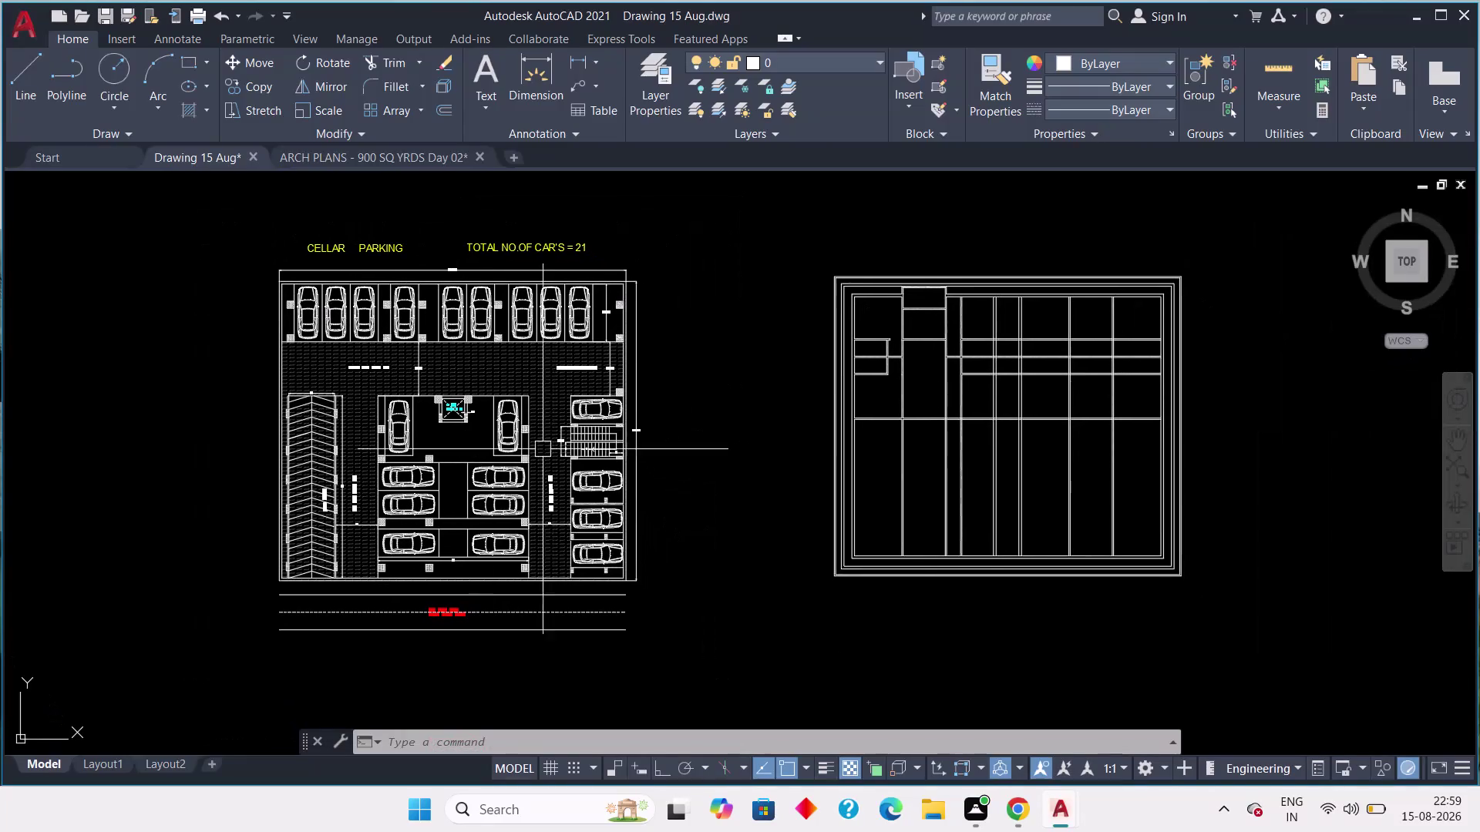
Erase the framed line grid drawing to the right of the cellar parking plan.
middle_drag(923, 452, 779, 464)
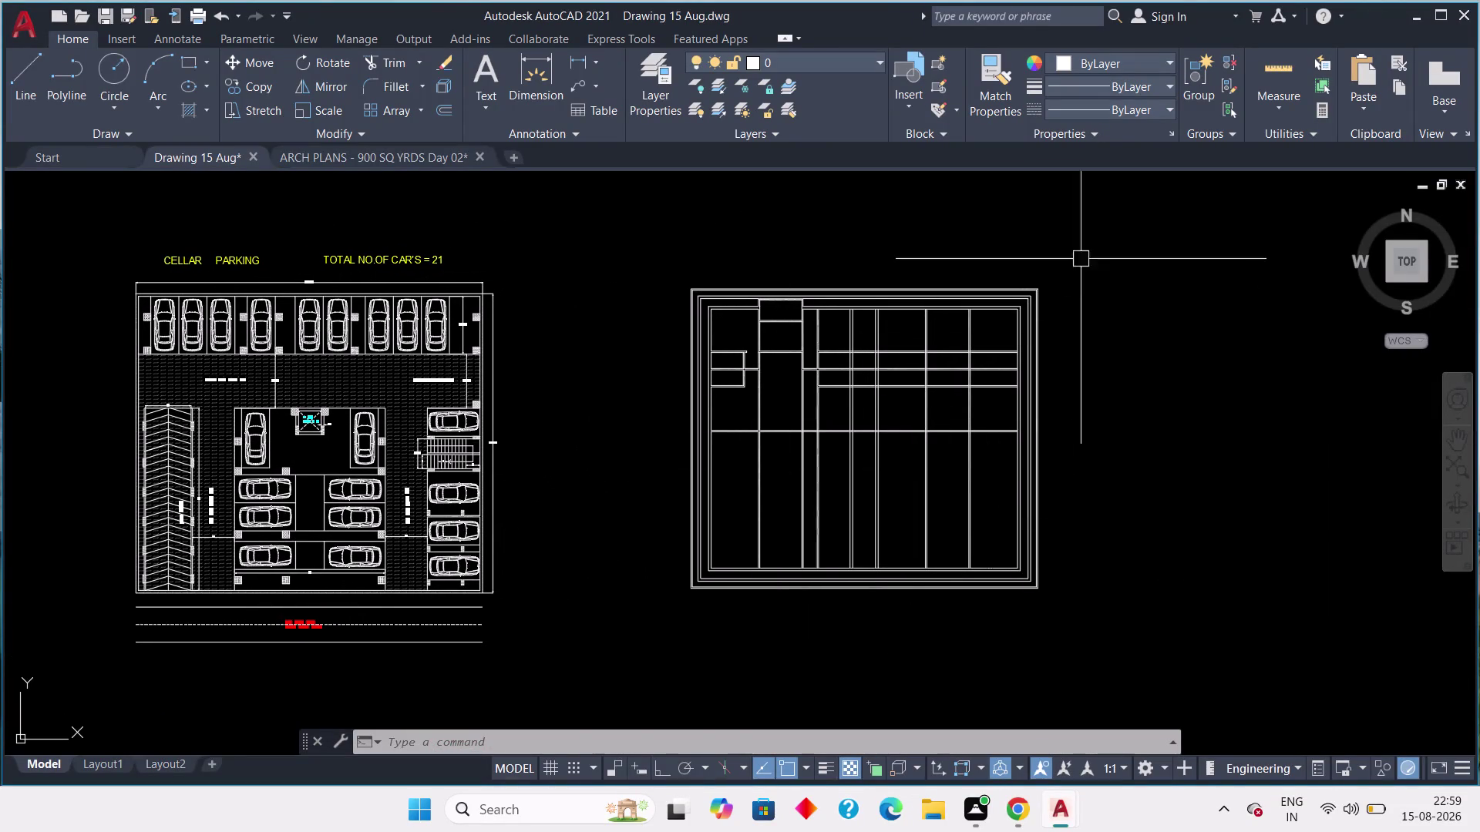
drag(1093, 226, 1087, 238)
click(665, 627)
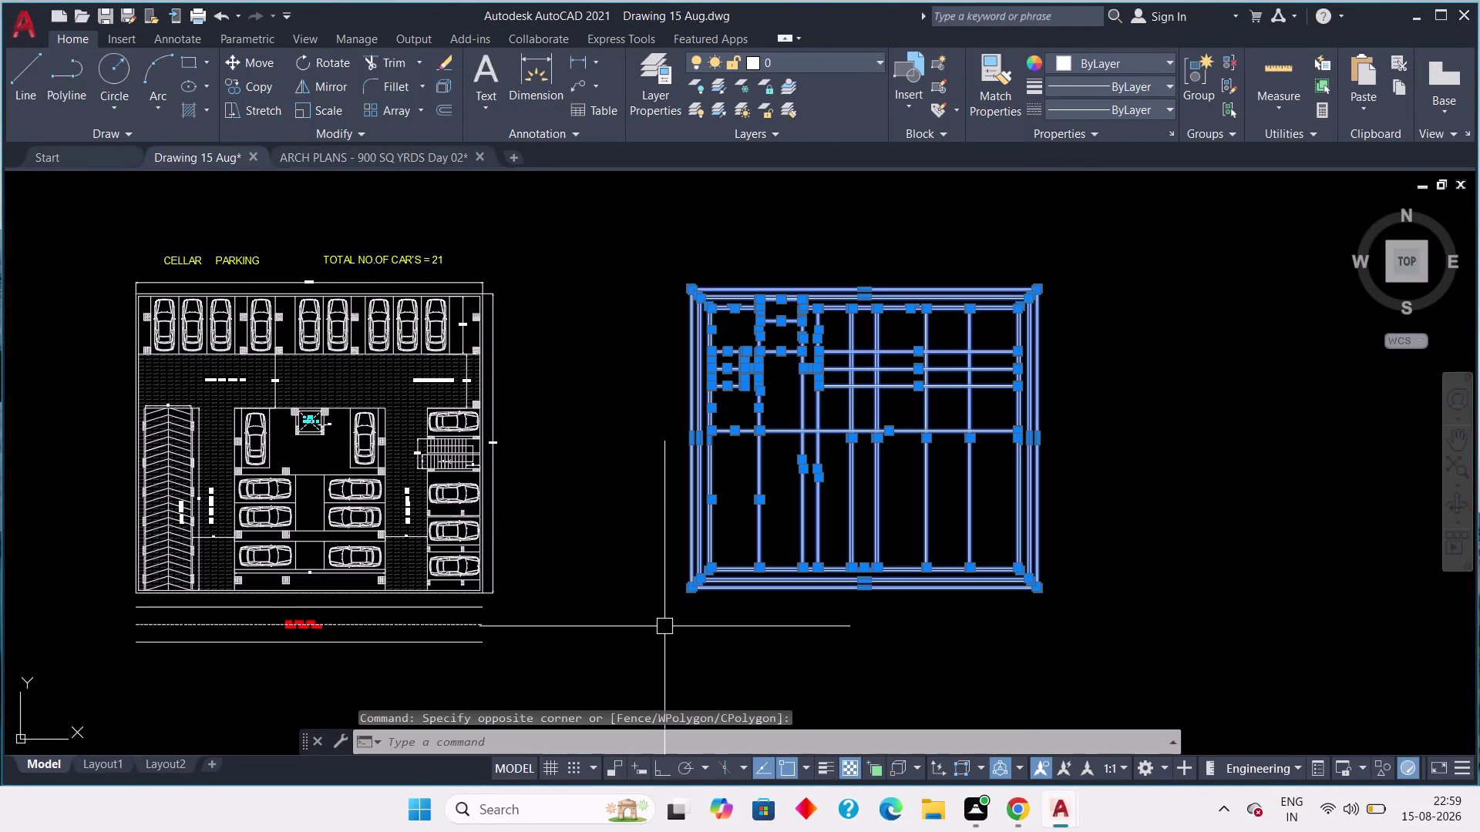
key(Delete)
Recenter the parking plan in view and switch to the Layout2 sheet.
scroll(down, 3)
middle_drag(665, 627, 745, 544)
scroll(up, 3)
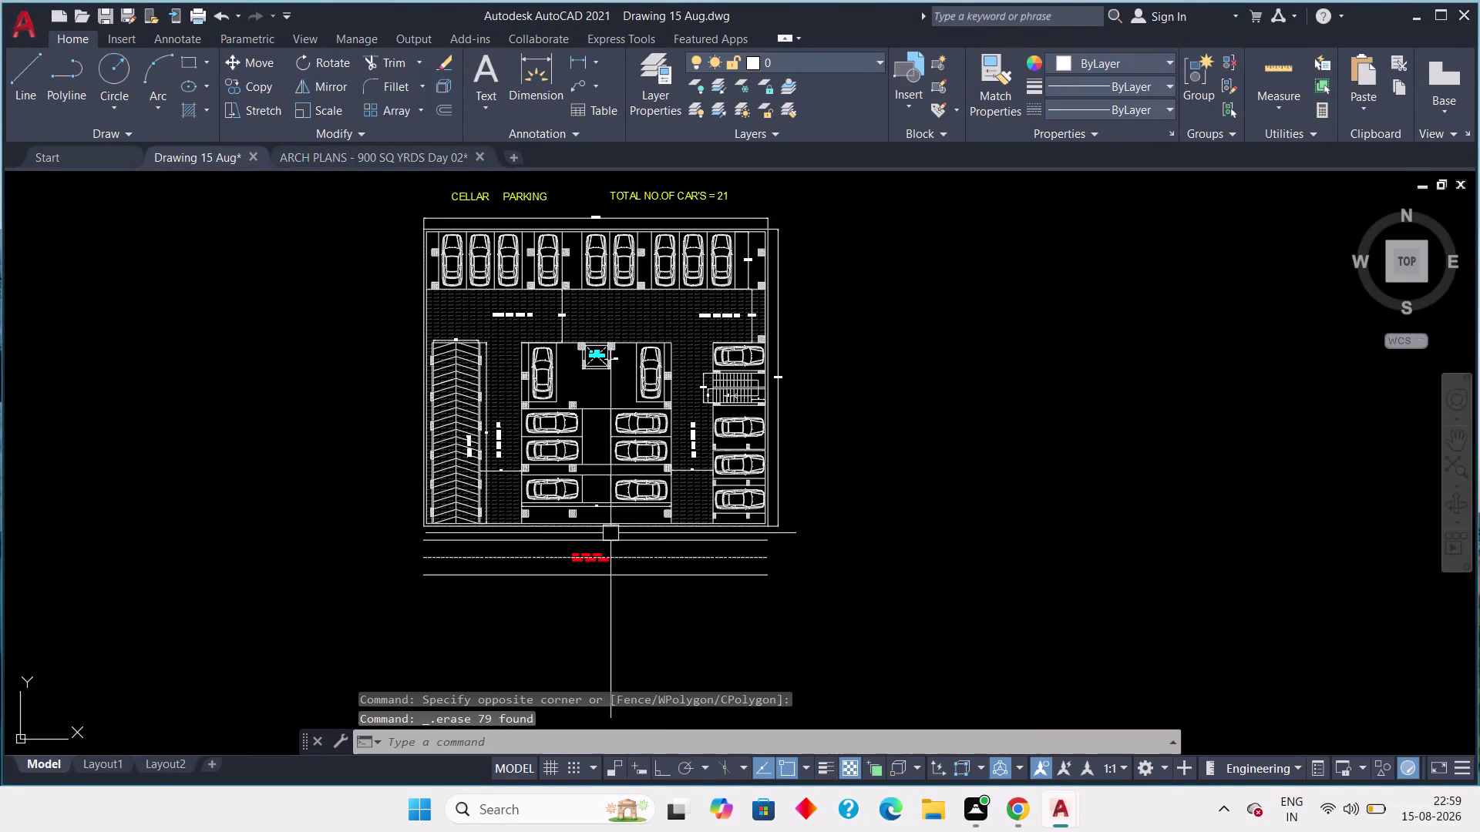
middle_drag(838, 532, 774, 599)
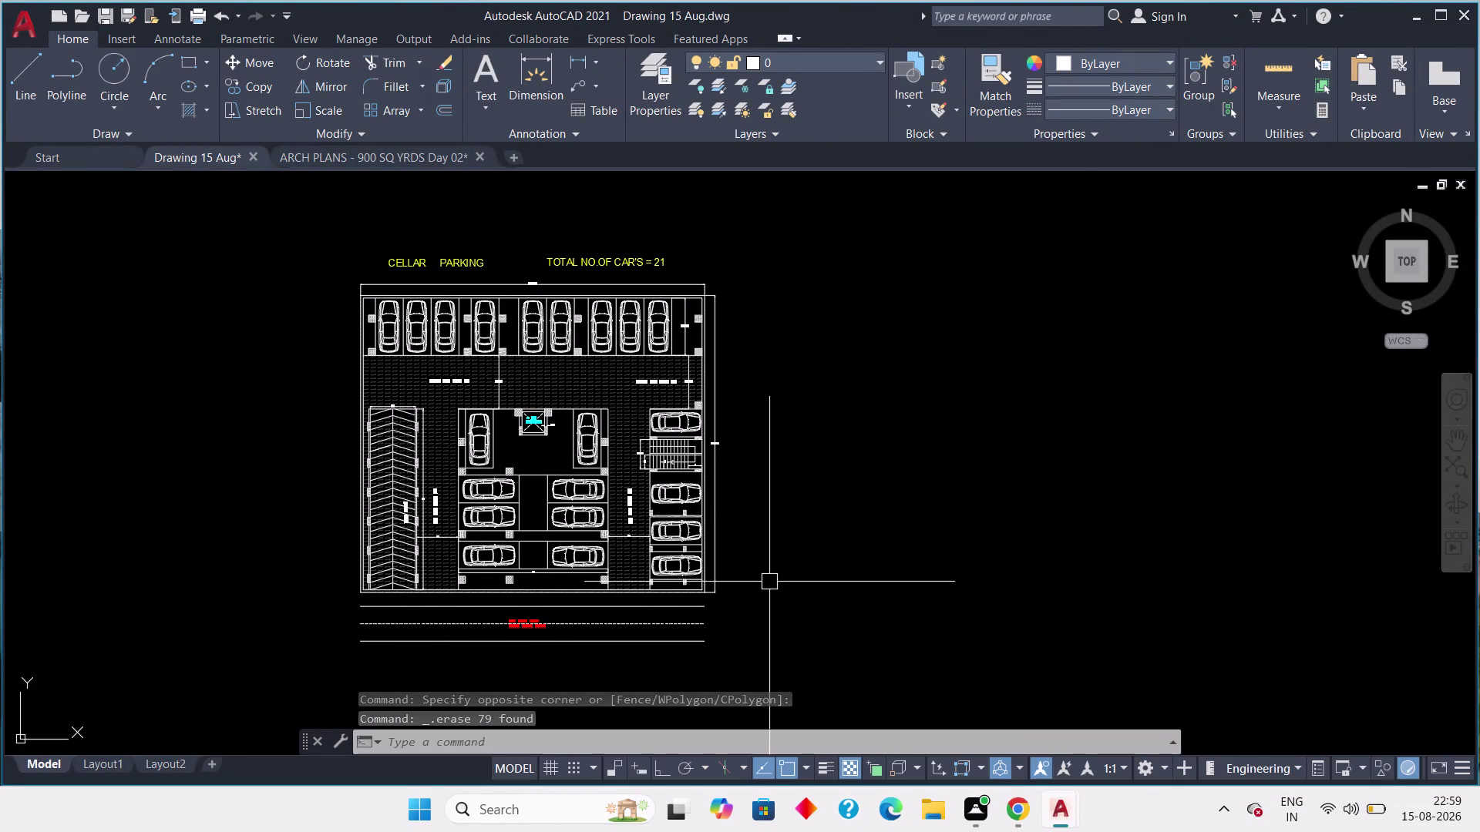
middle_drag(770, 581, 773, 565)
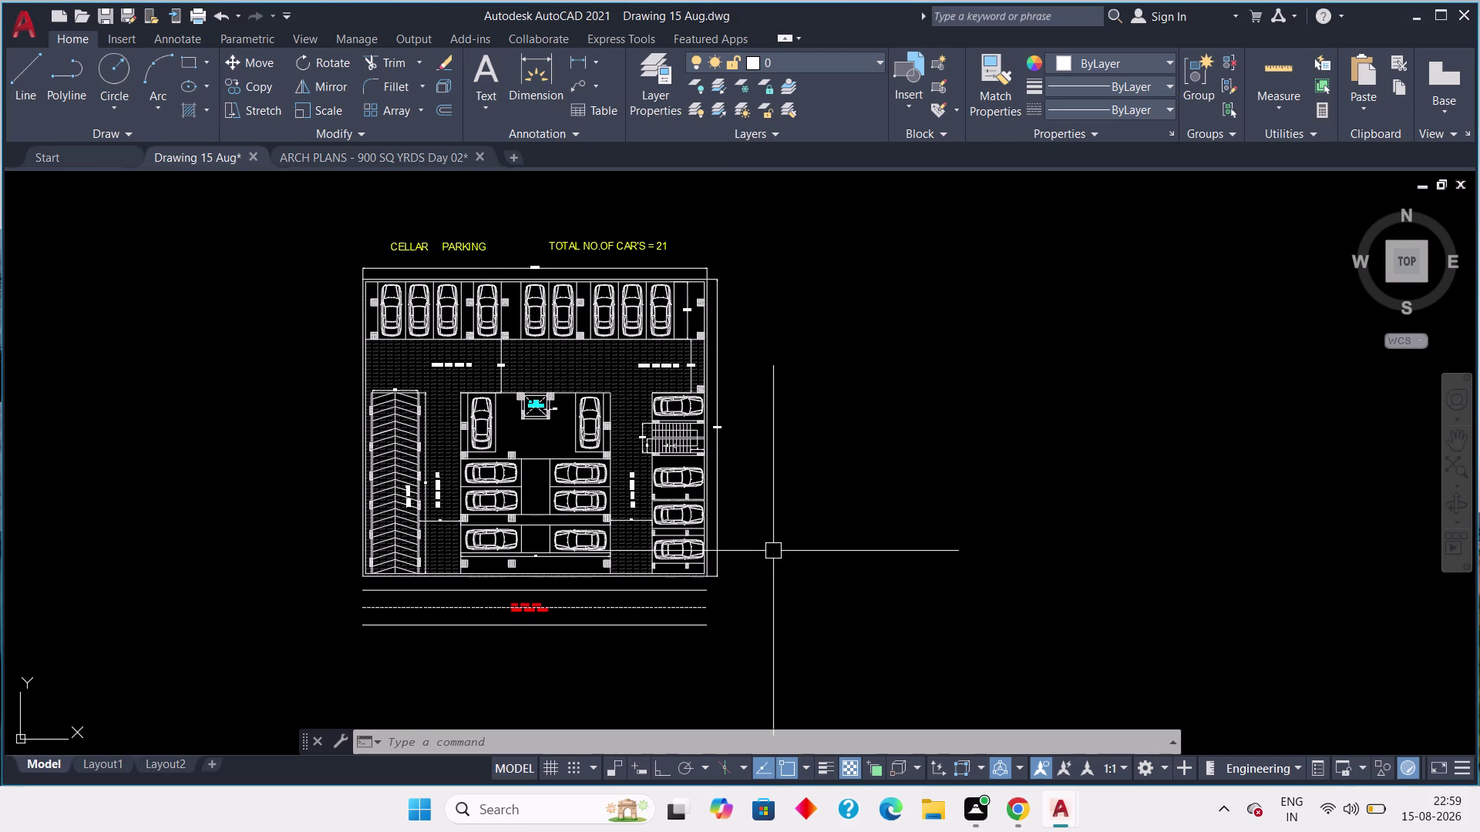
middle_drag(766, 551, 764, 544)
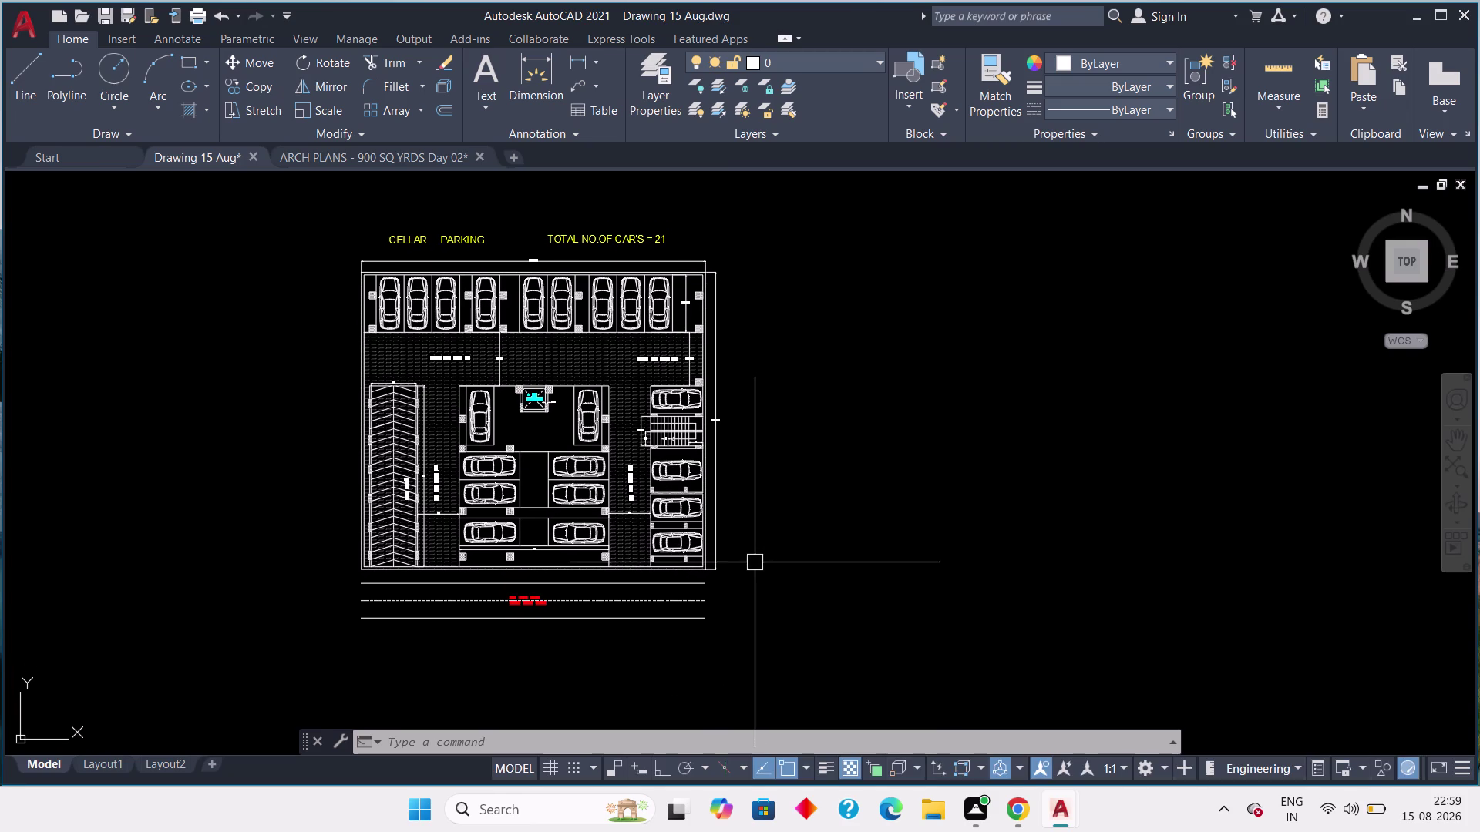
middle_drag(767, 538, 758, 543)
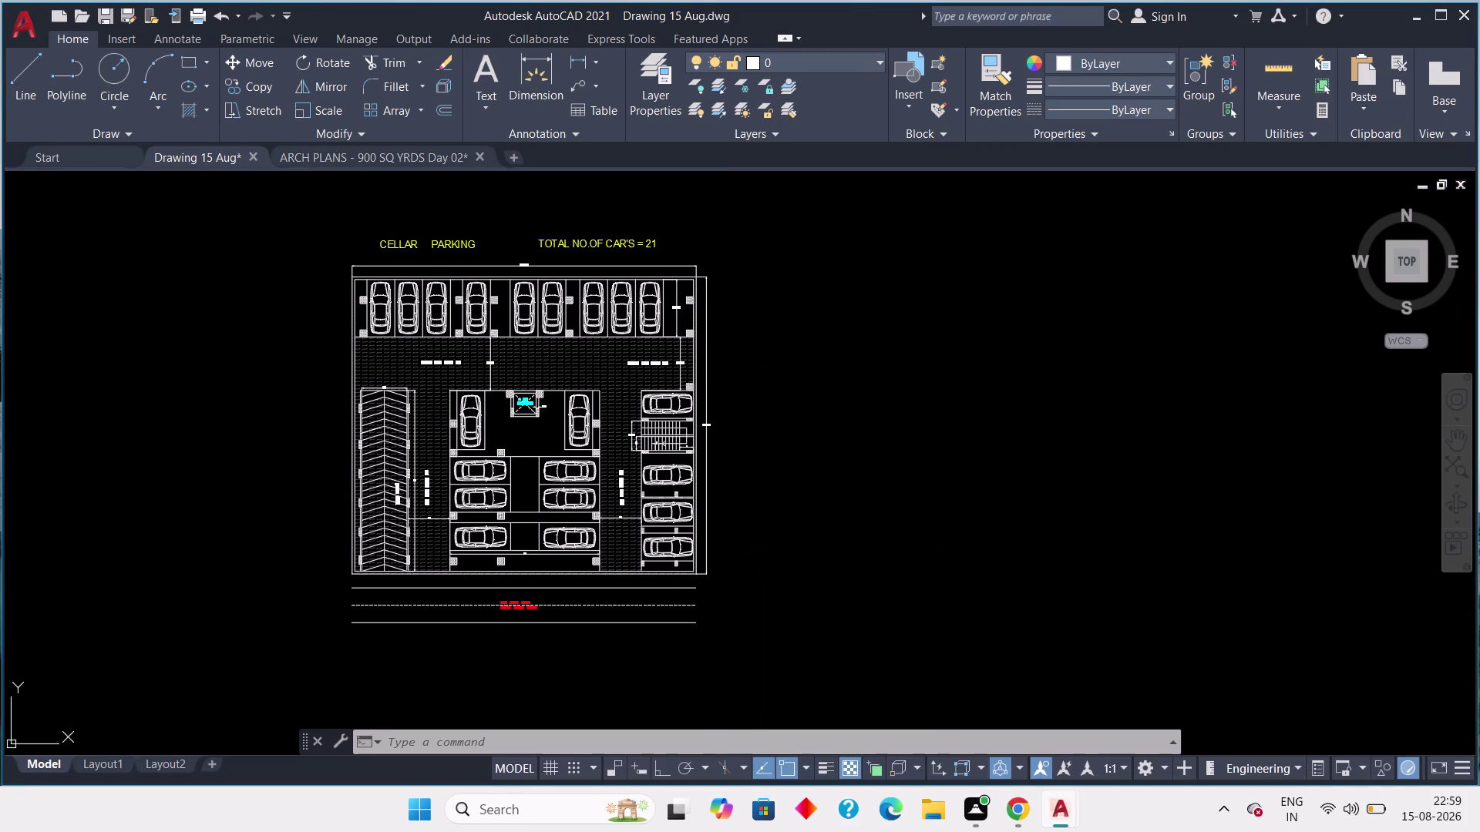
click(165, 762)
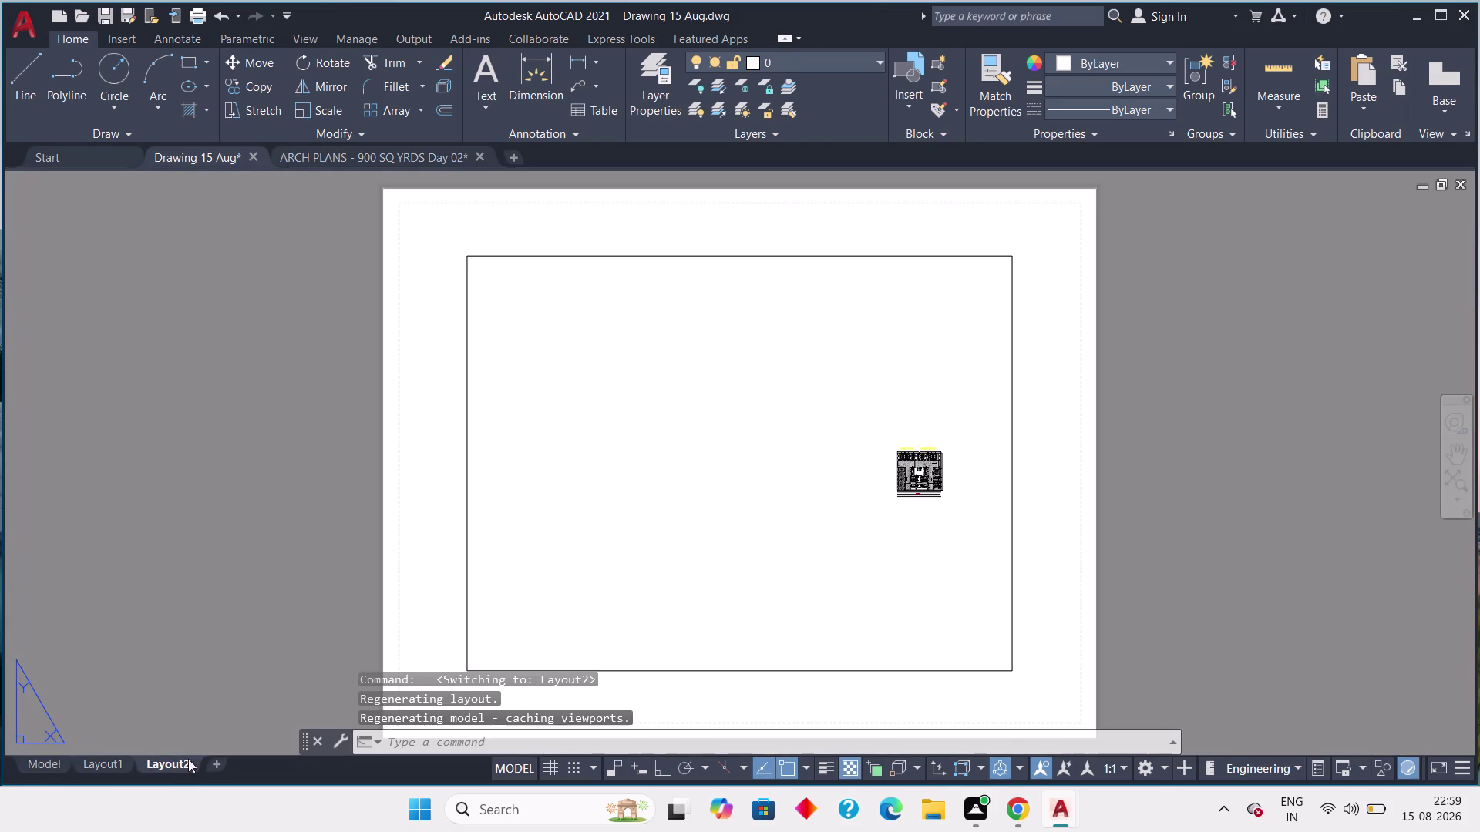
Go to Layout1 and delete the viewport showing the cellar parking plan.
scroll(up, 3)
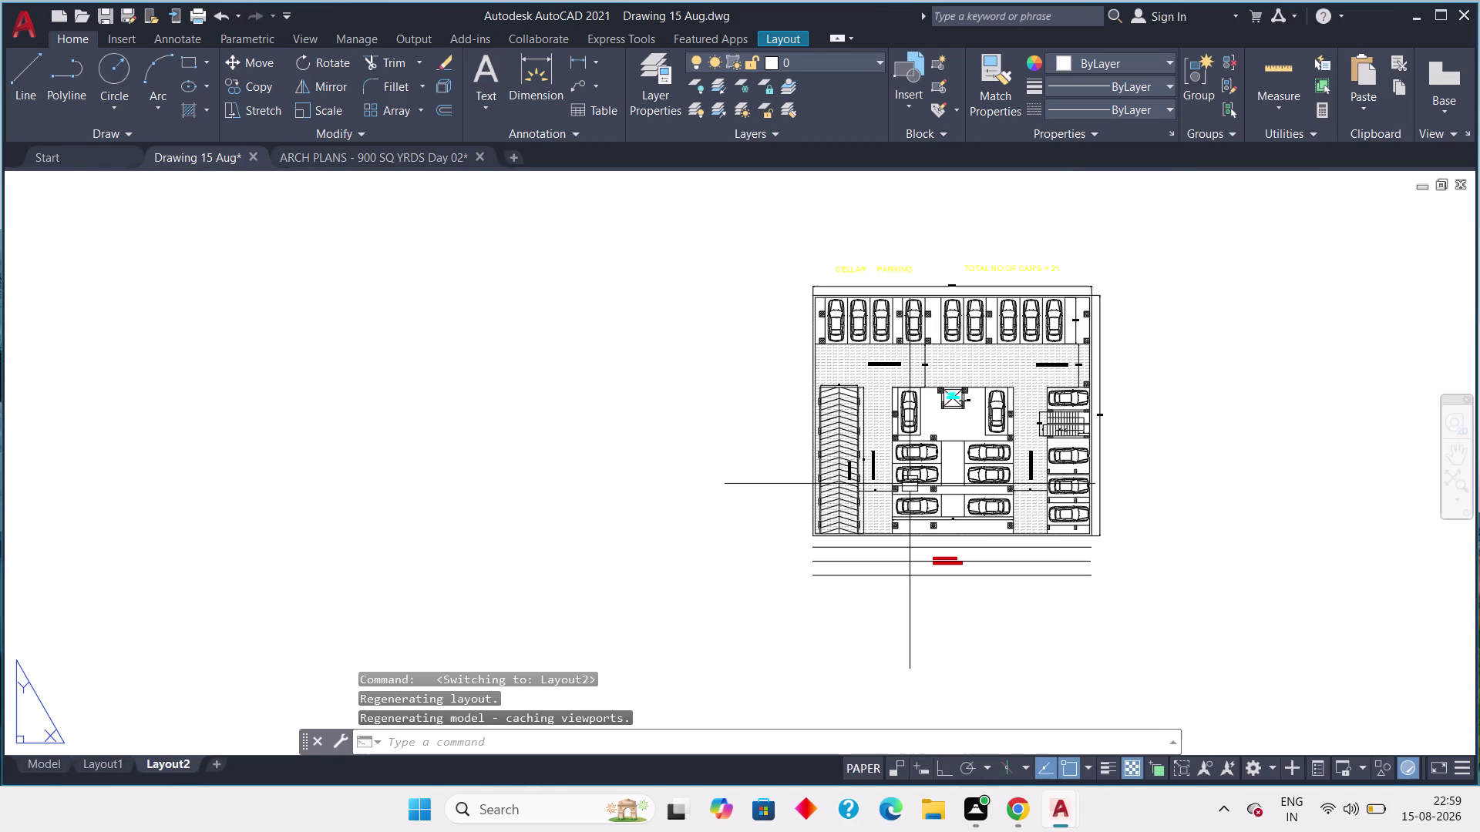
scroll(down, 3)
scroll(down, 3)
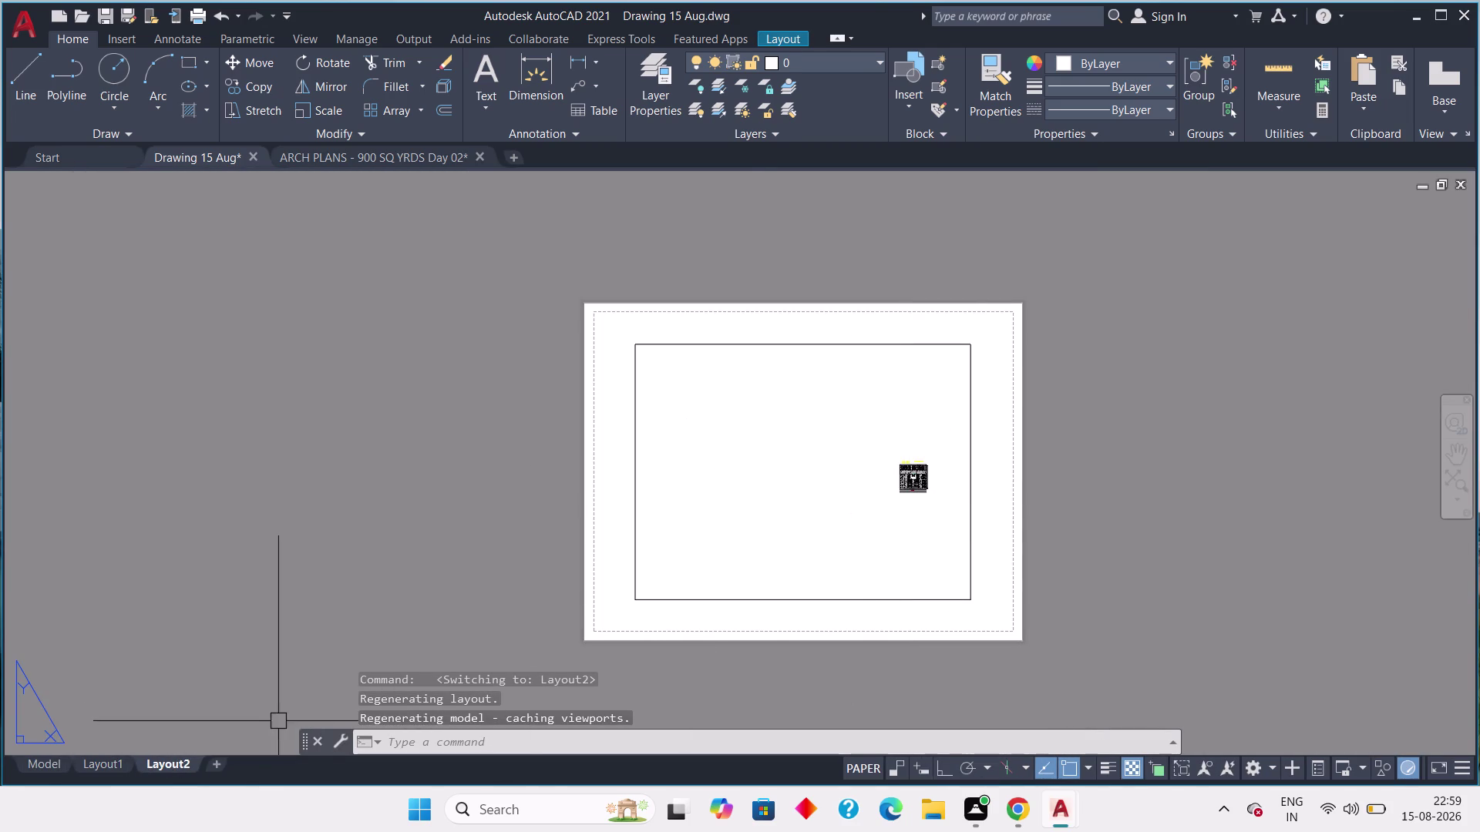
scroll(up, 3)
middle_drag(398, 604, 108, 685)
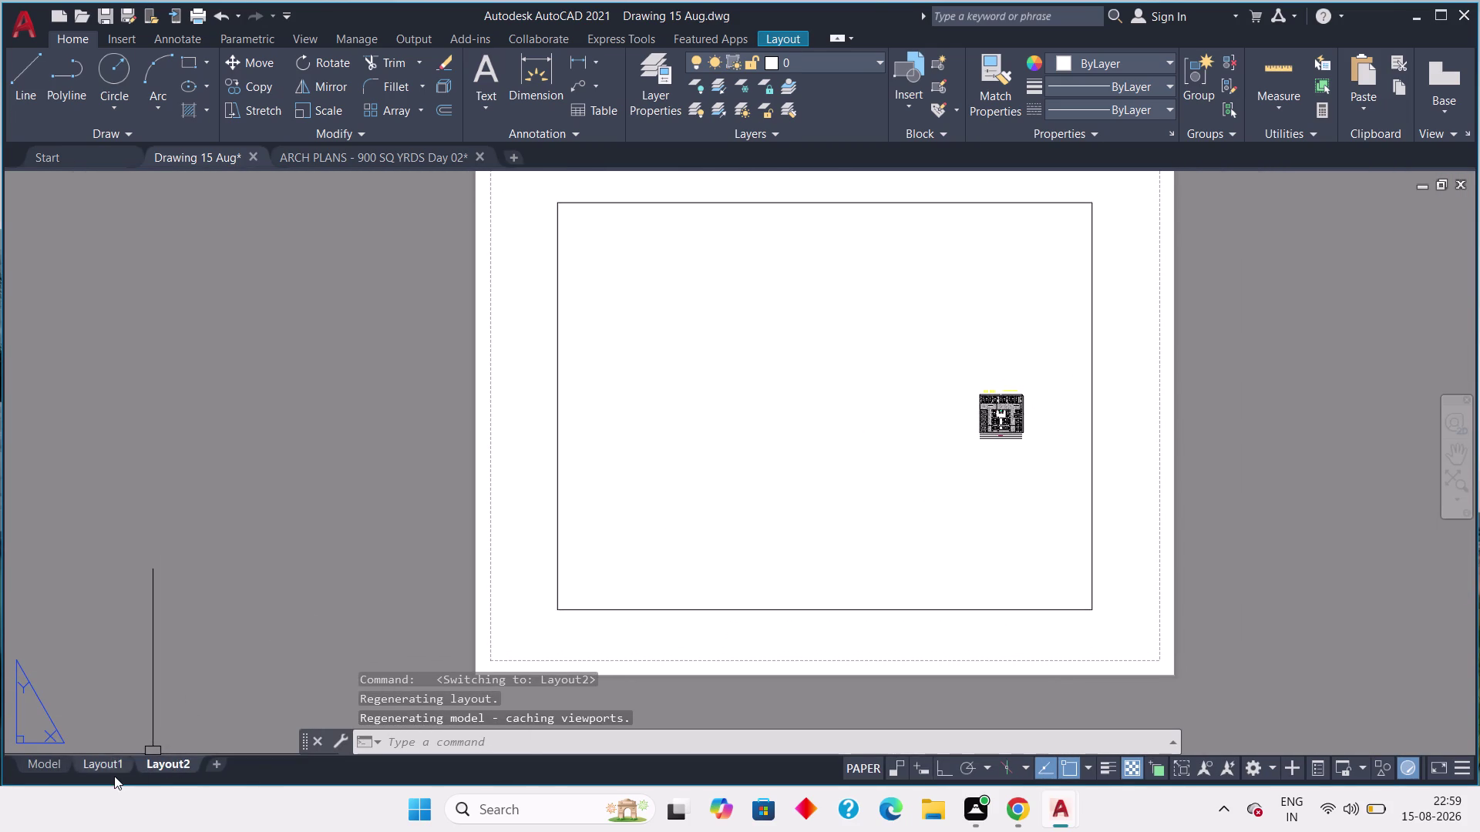
click(98, 771)
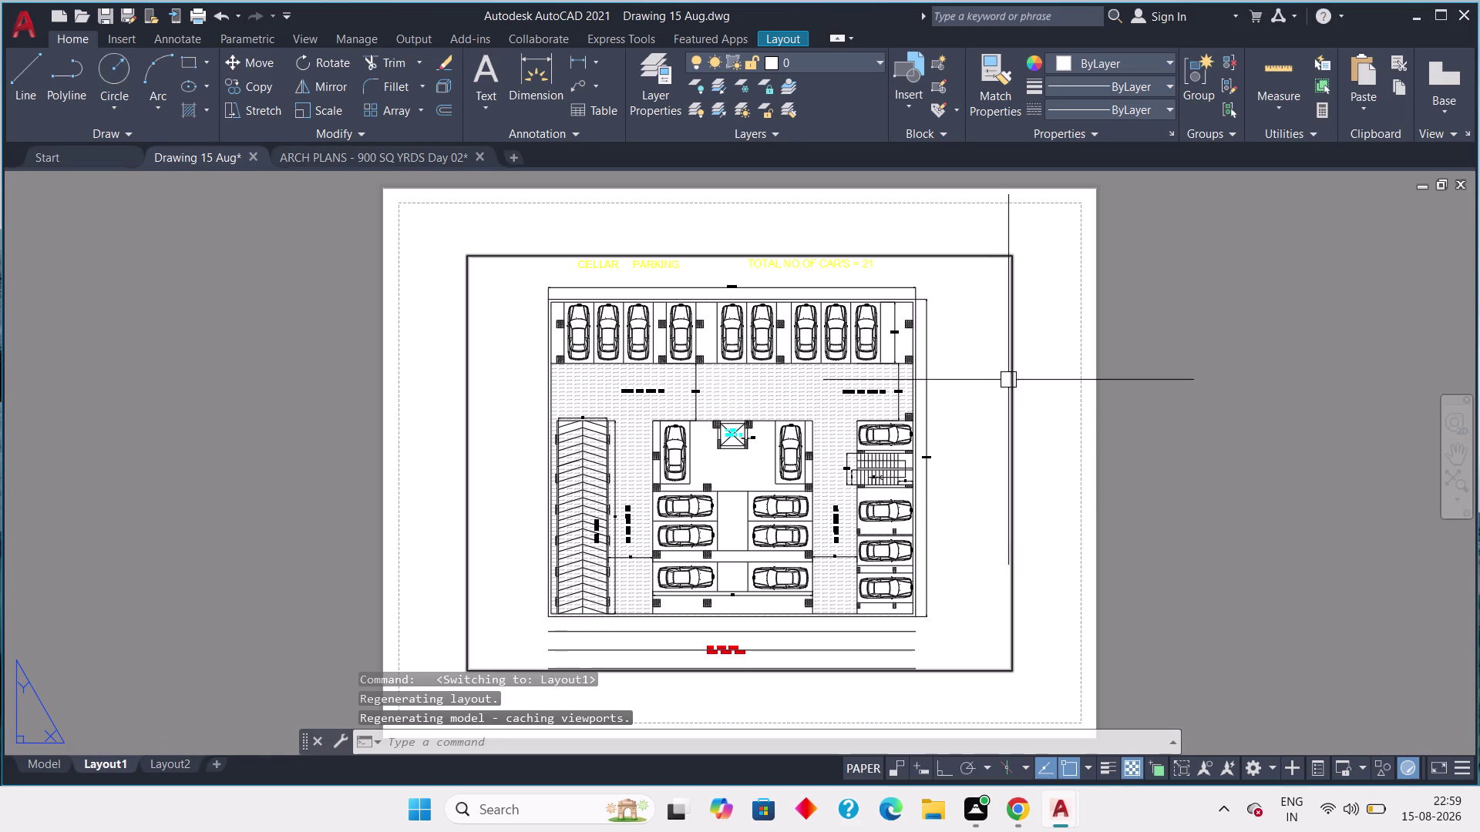
click(1016, 380)
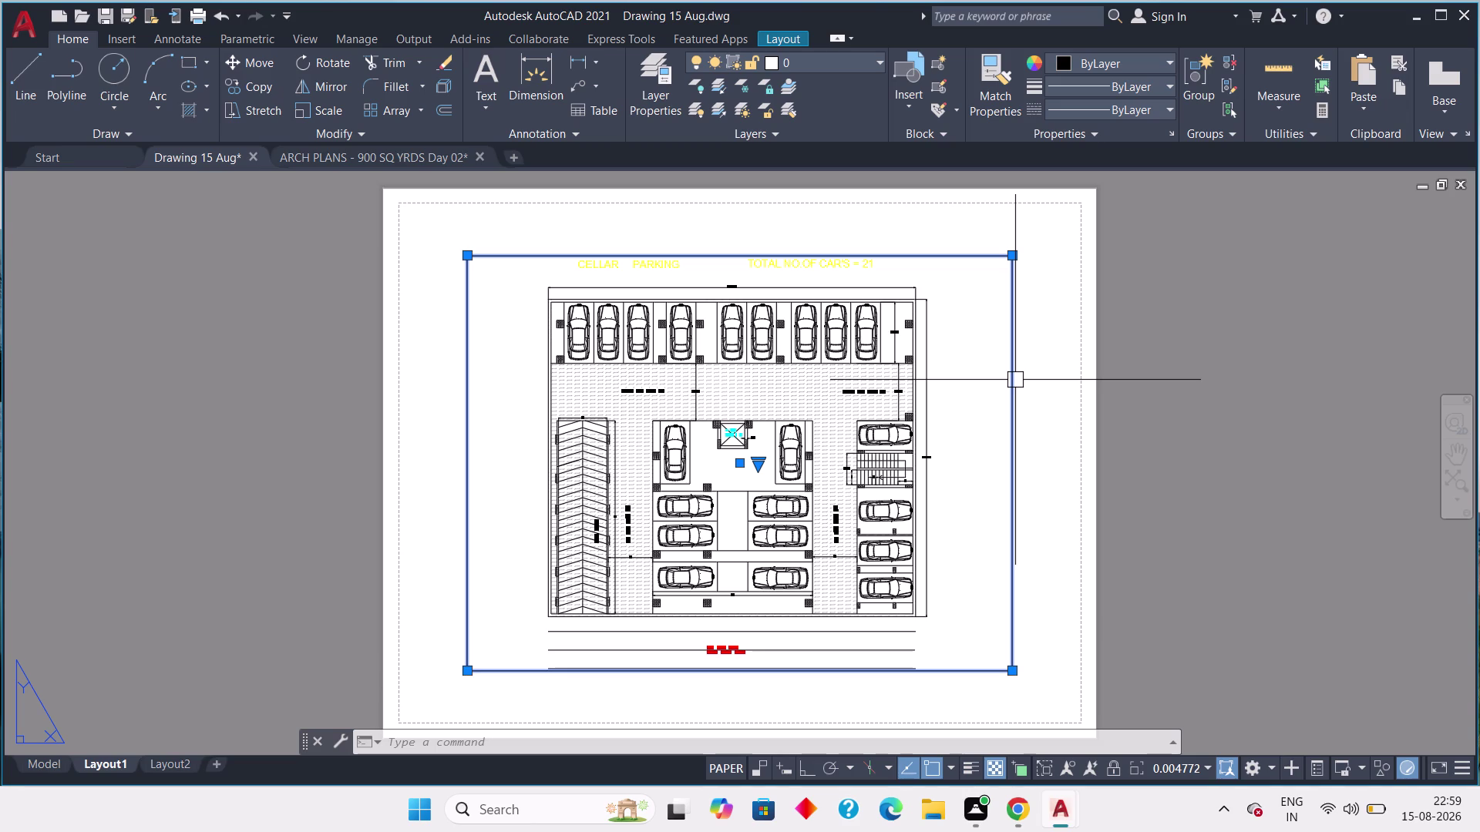
key(Delete)
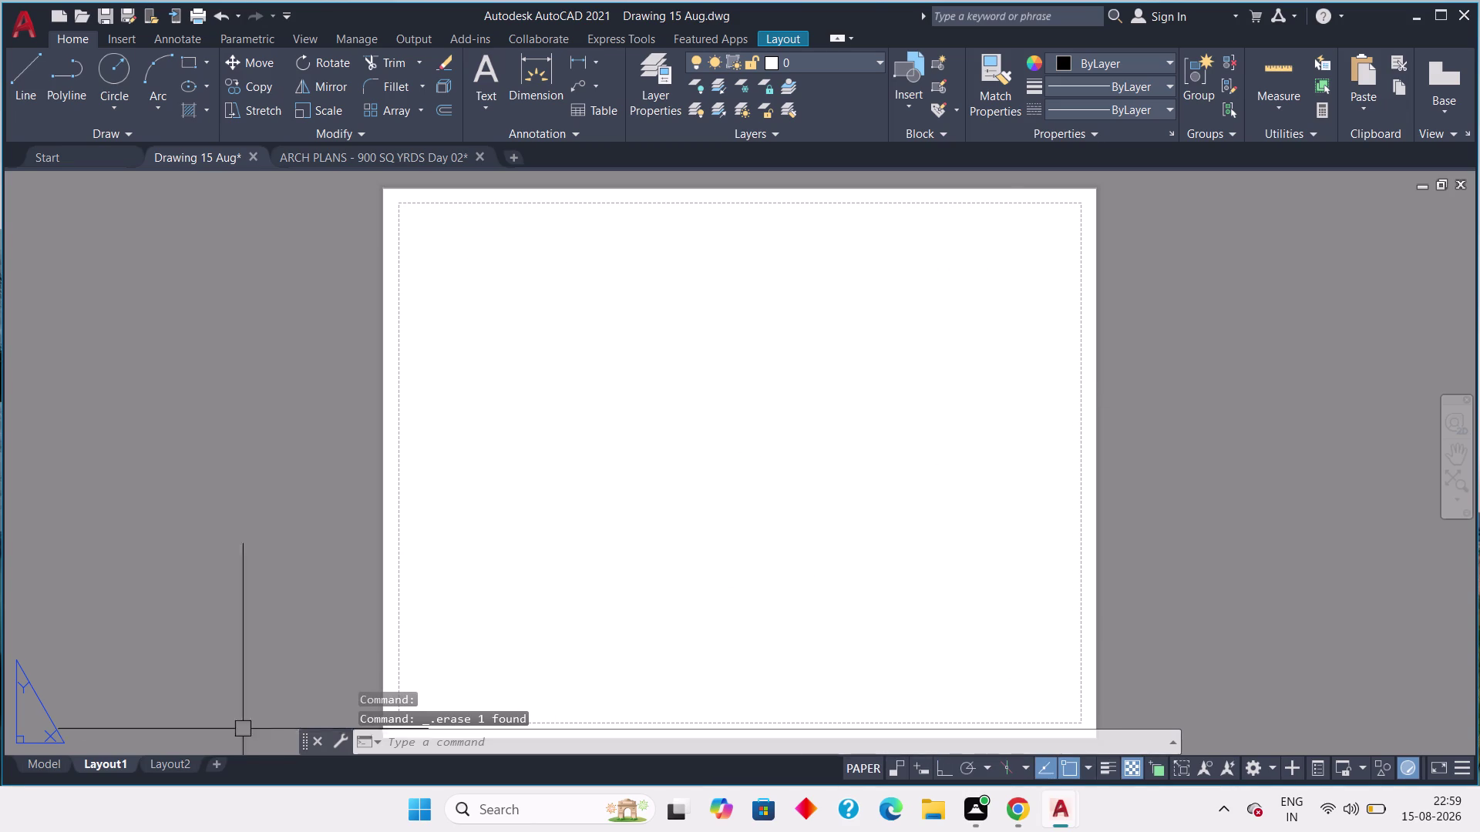
right_click(96, 761)
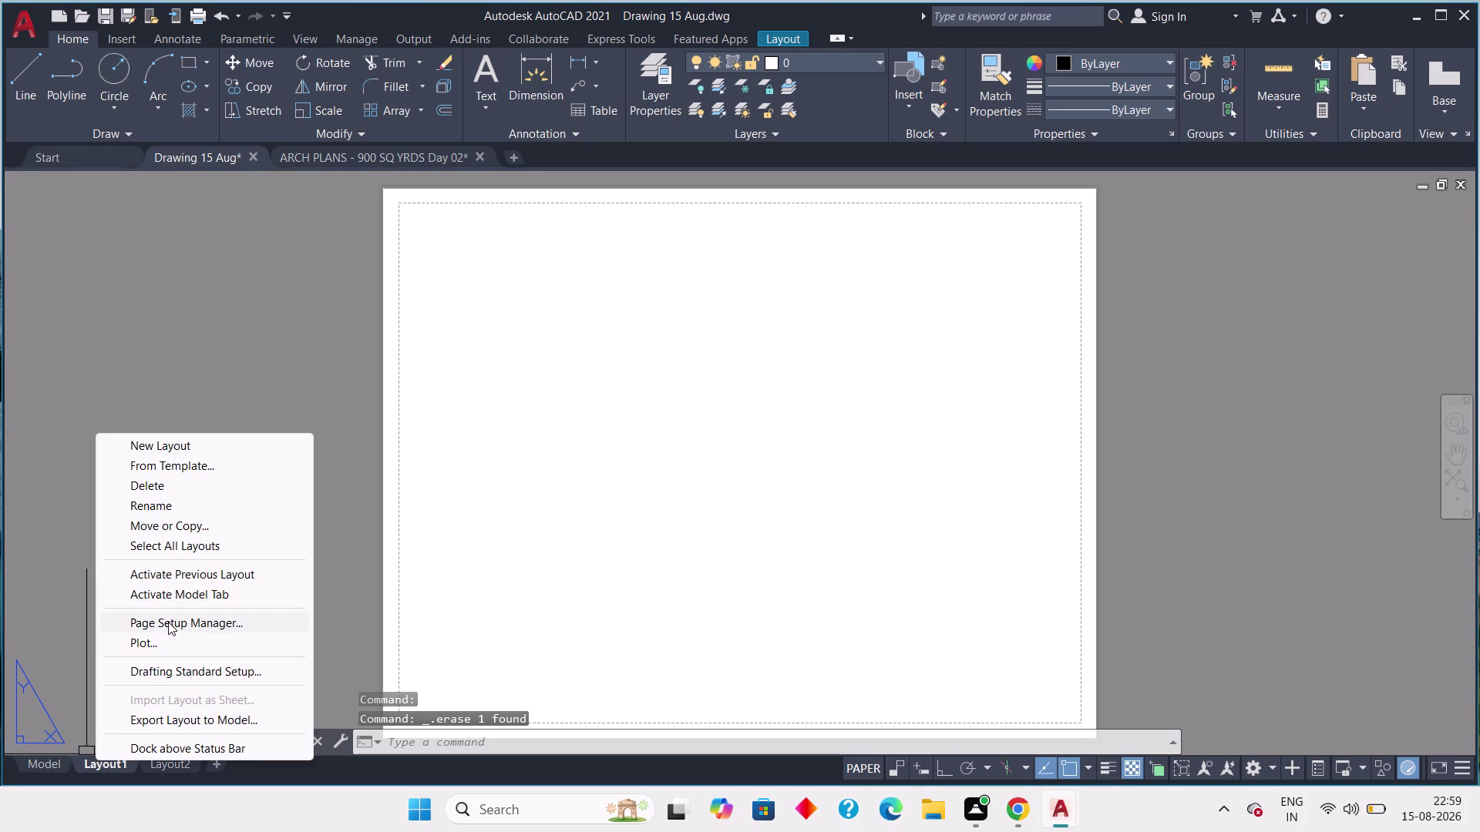
Set Layout1's page setup to AutoCAD PDF (High Quality Print) on ISO full bleed A4 landscape.
click(168, 622)
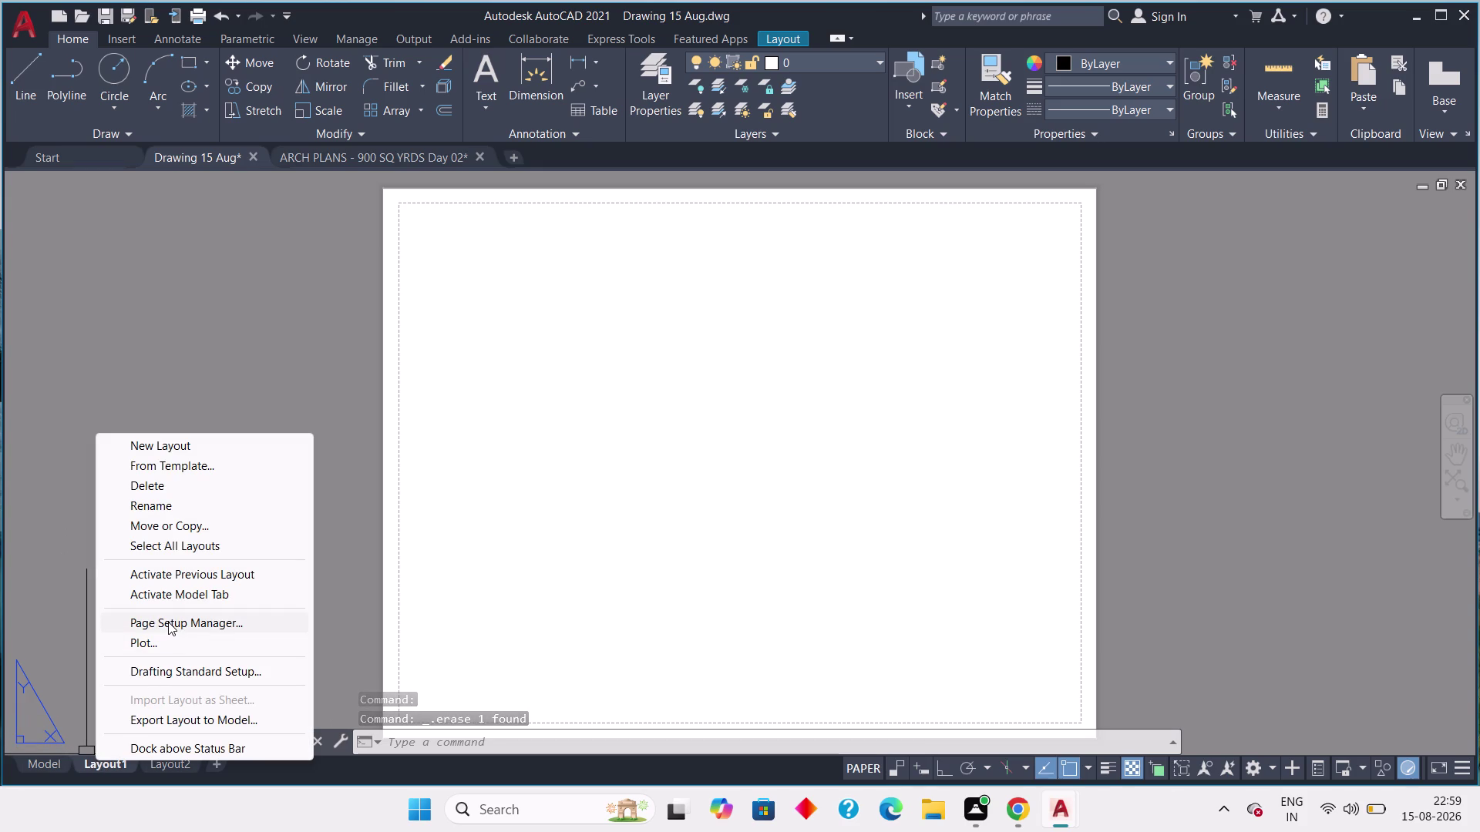
double_click(887, 366)
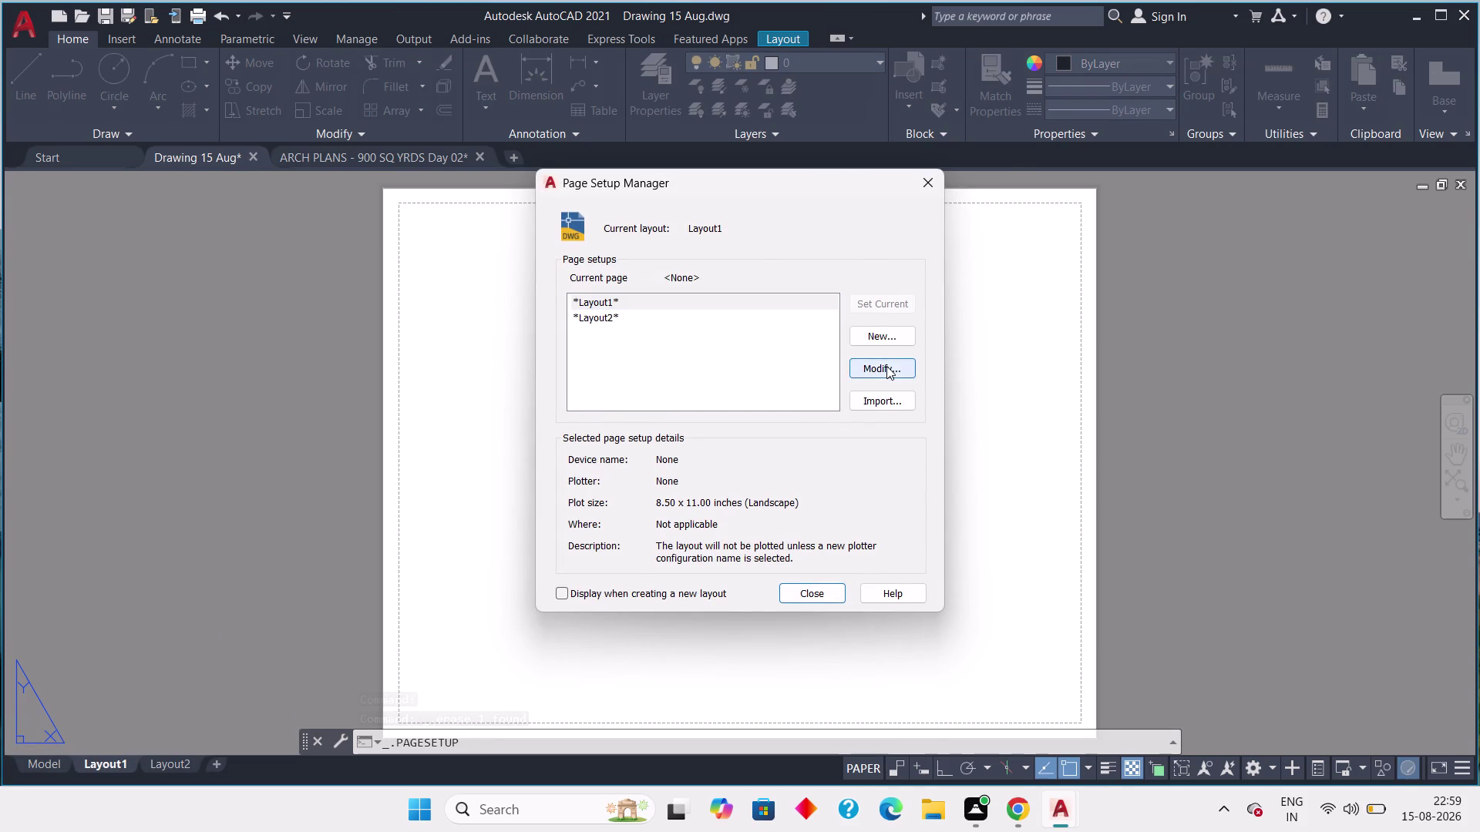
click(648, 264)
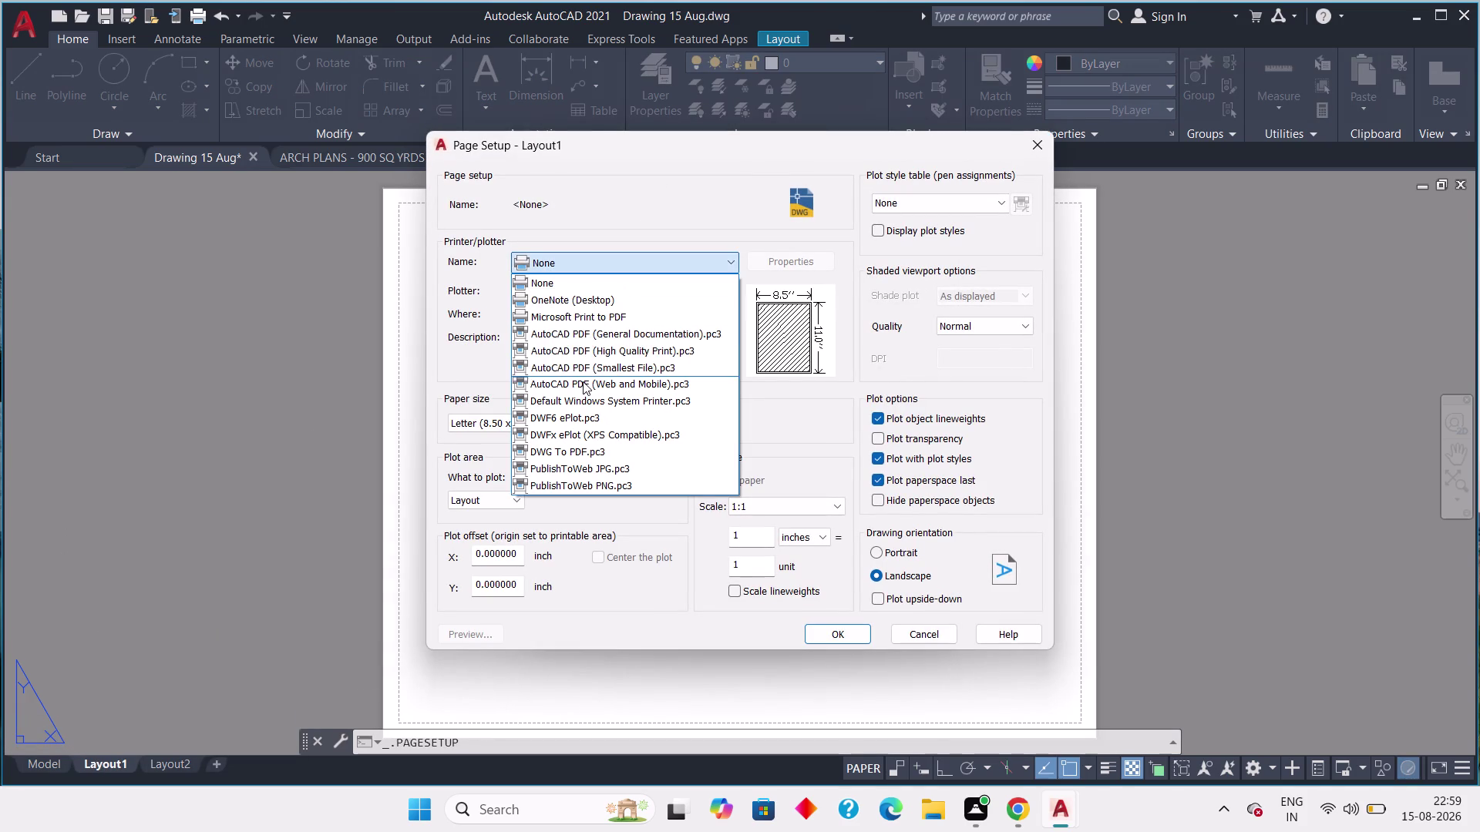
click(581, 350)
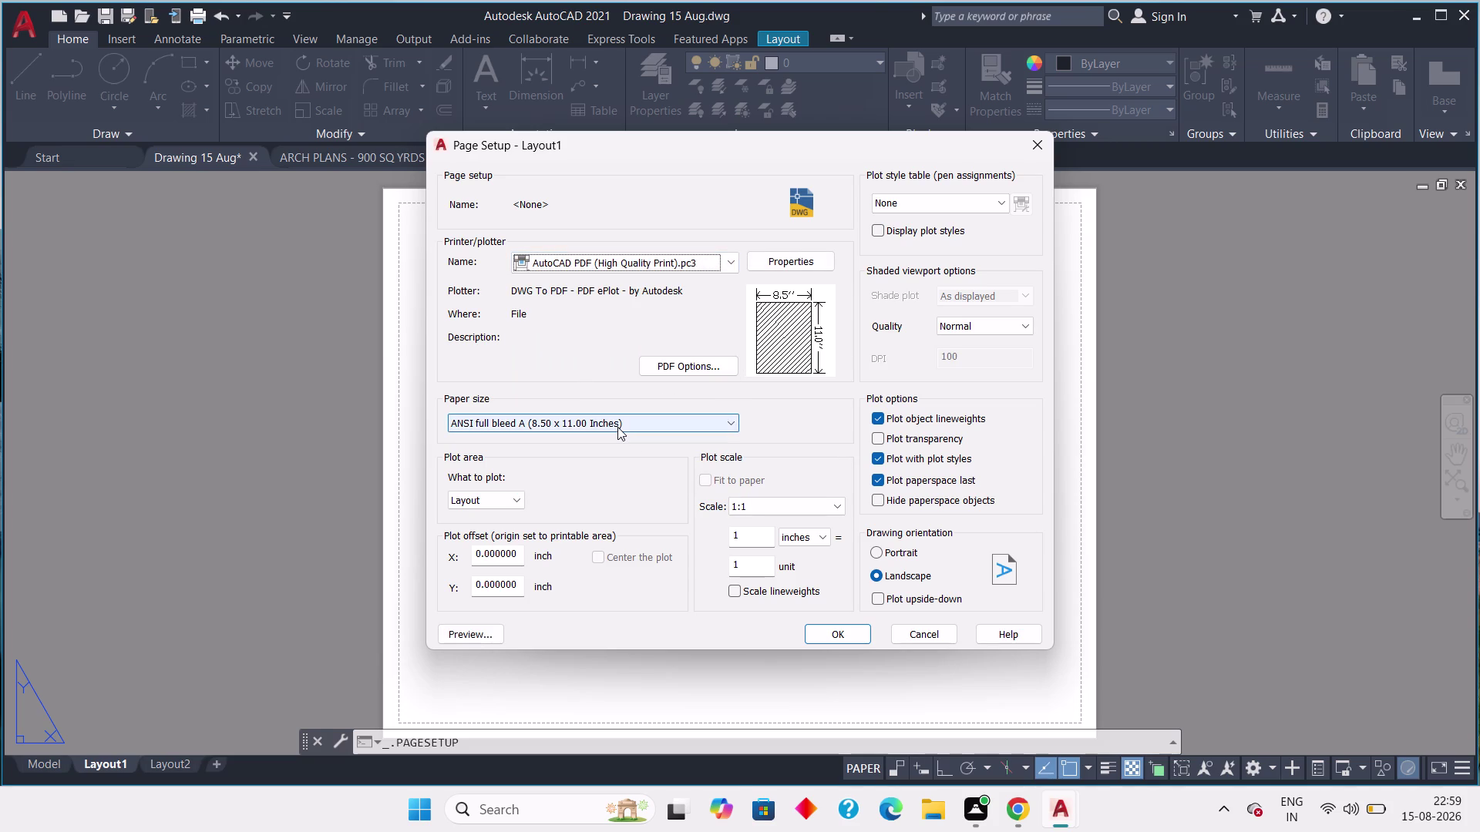
click(618, 427)
scroll(up, 3)
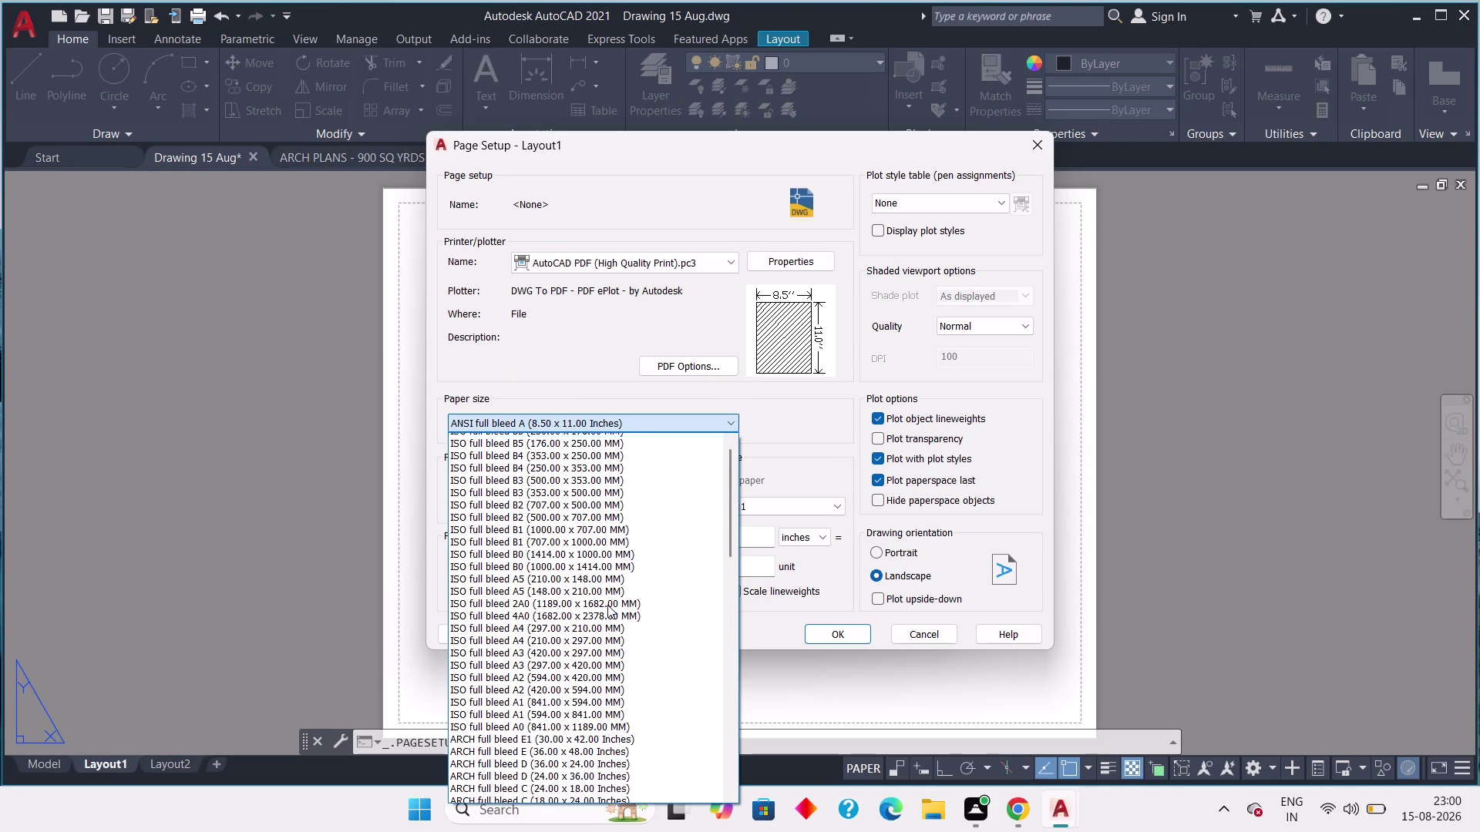
scroll(up, 3)
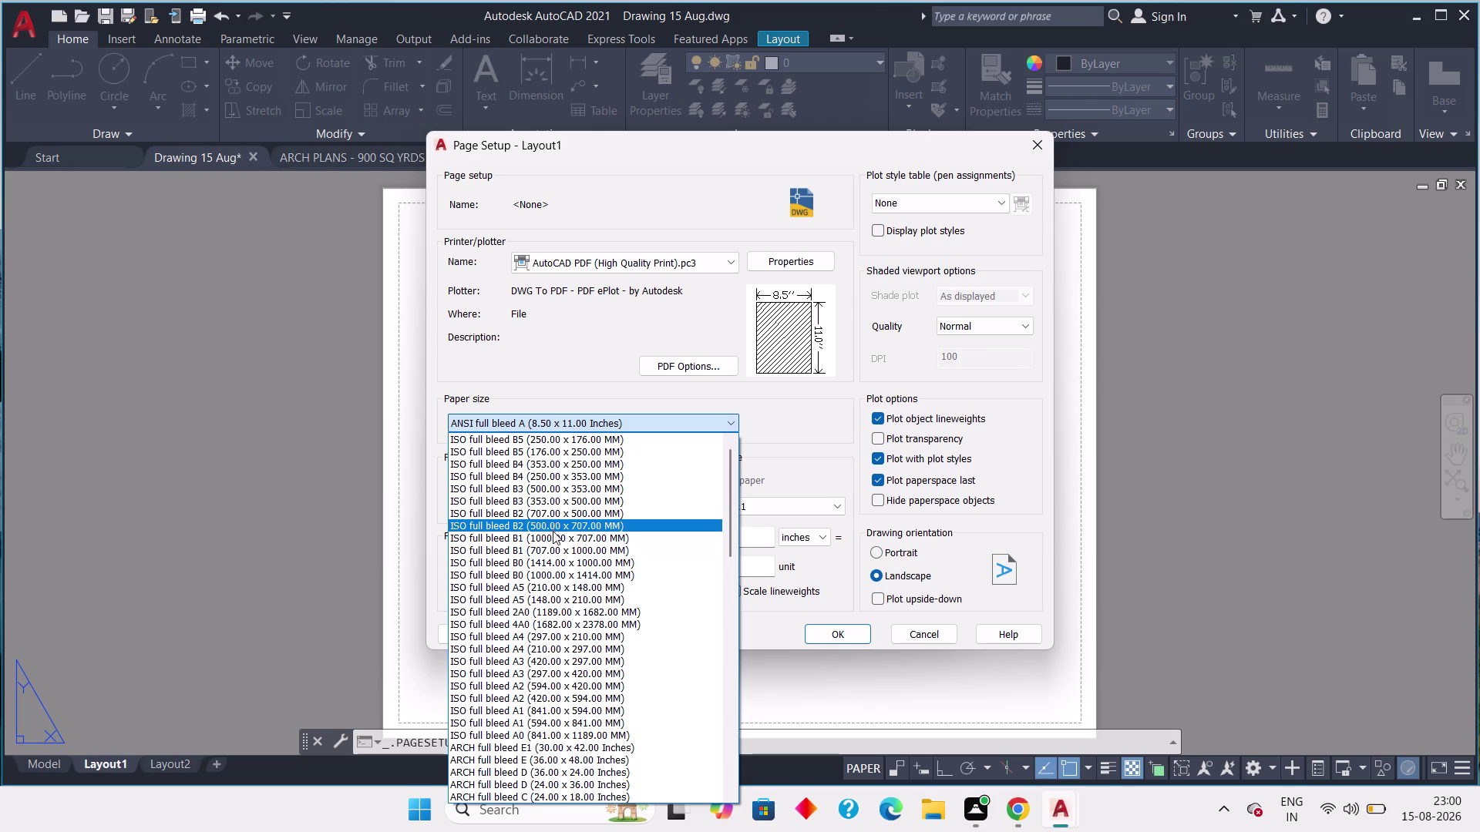
click(543, 634)
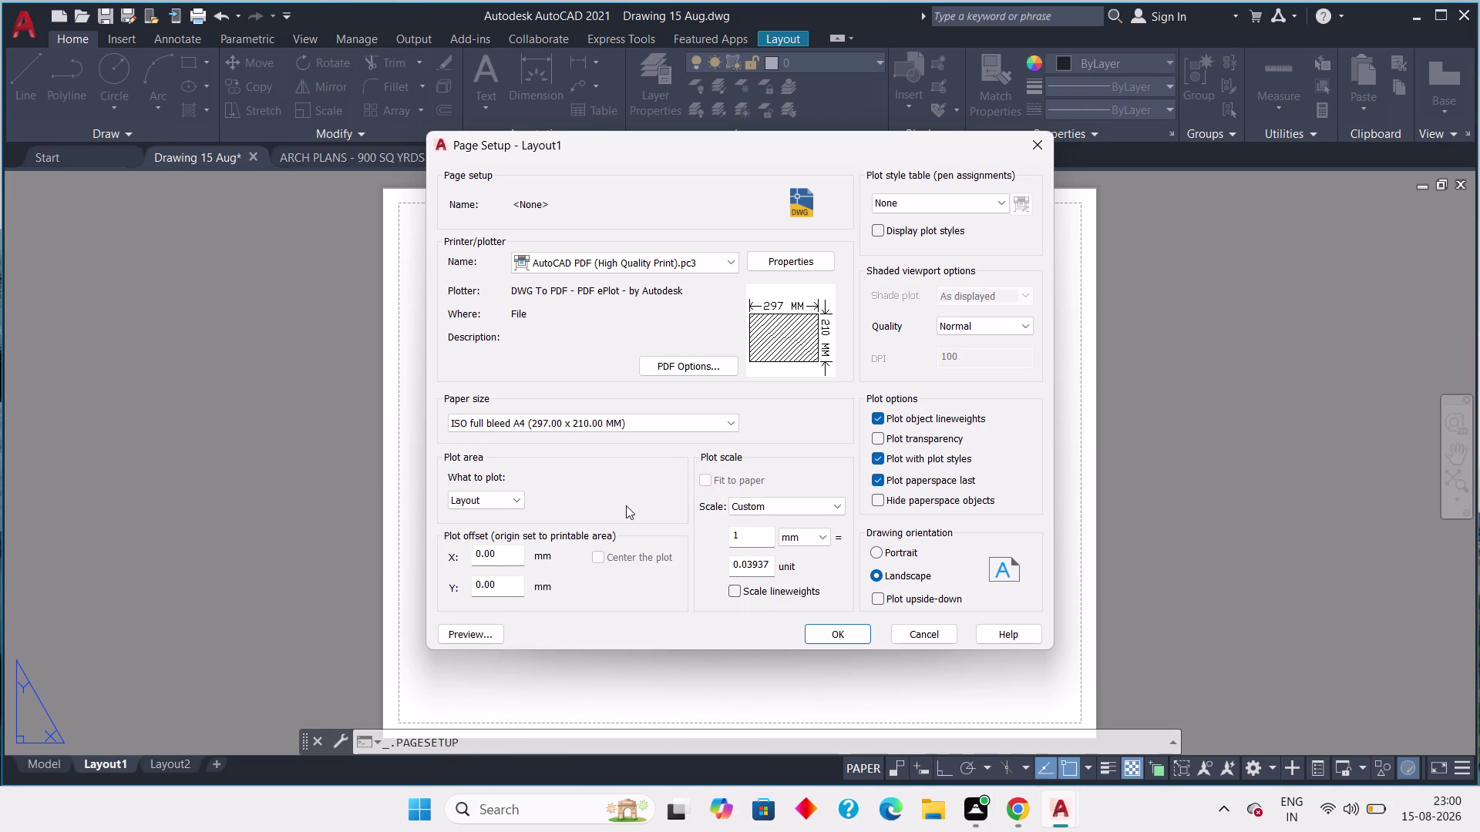
Apply the monochrome plot style, turn off object lineweights, and choose Window as plot area.
click(944, 207)
click(940, 302)
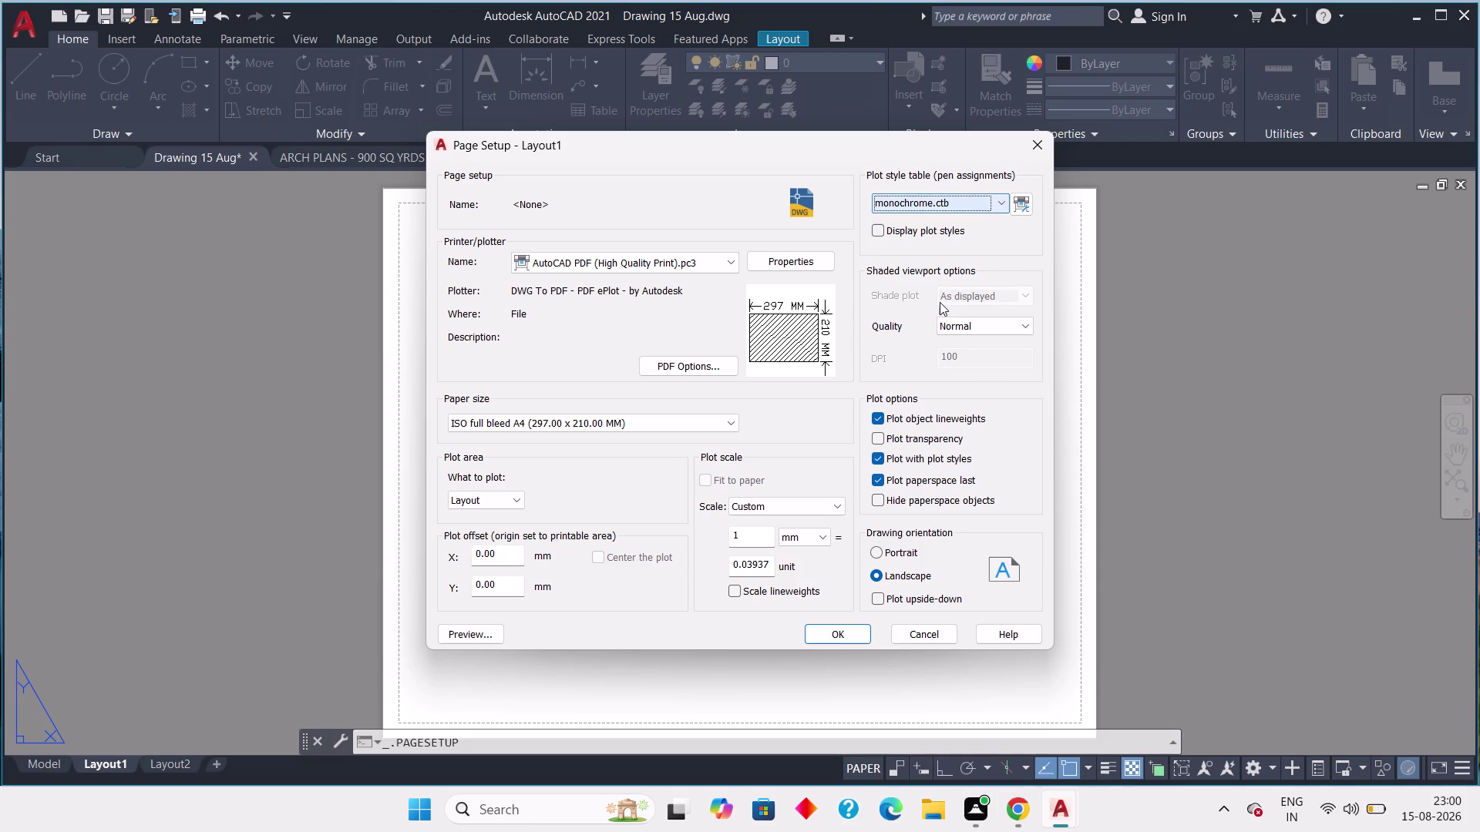
click(877, 413)
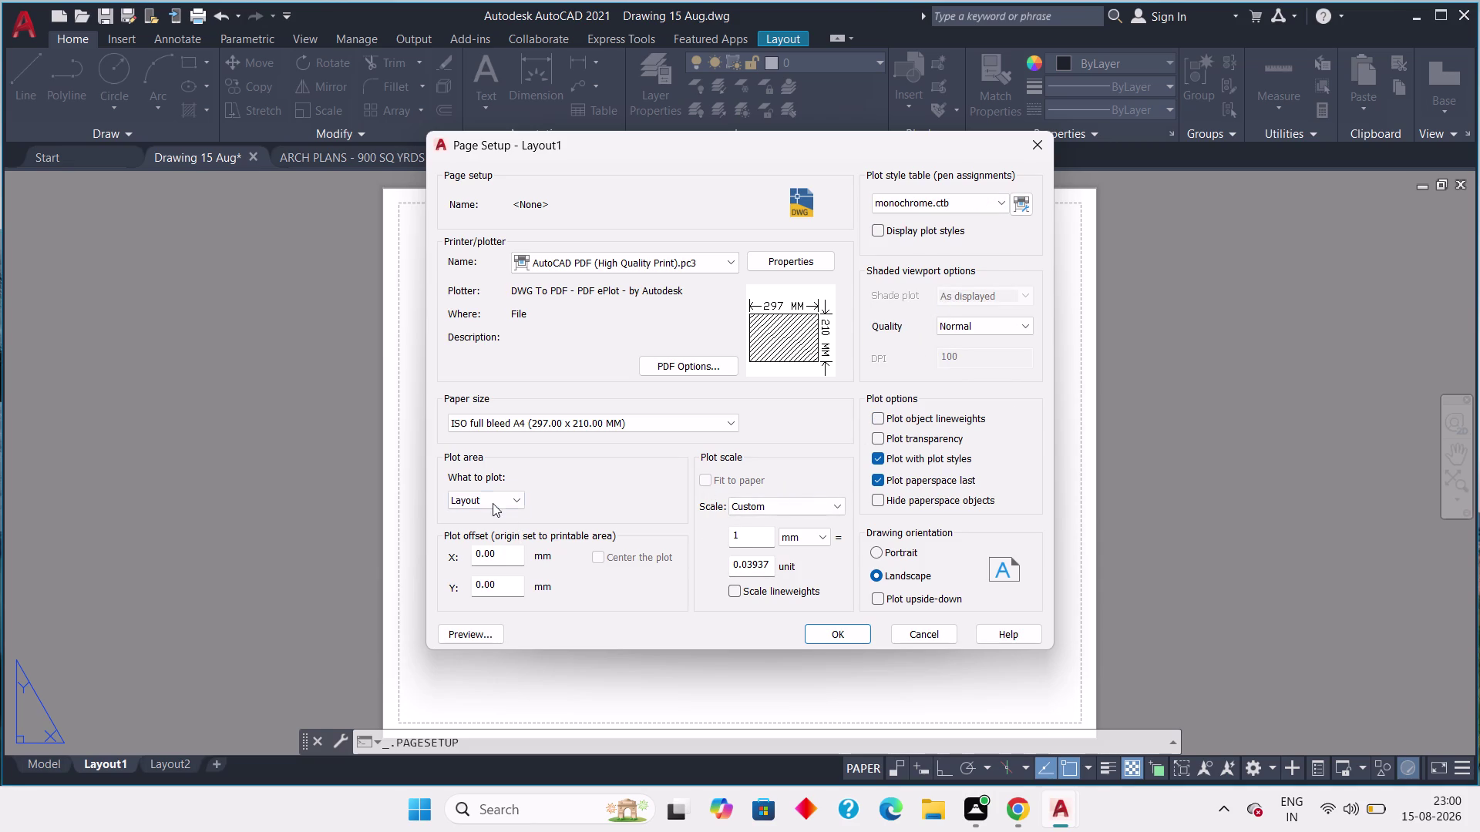
click(493, 504)
click(502, 544)
click(493, 496)
click(473, 550)
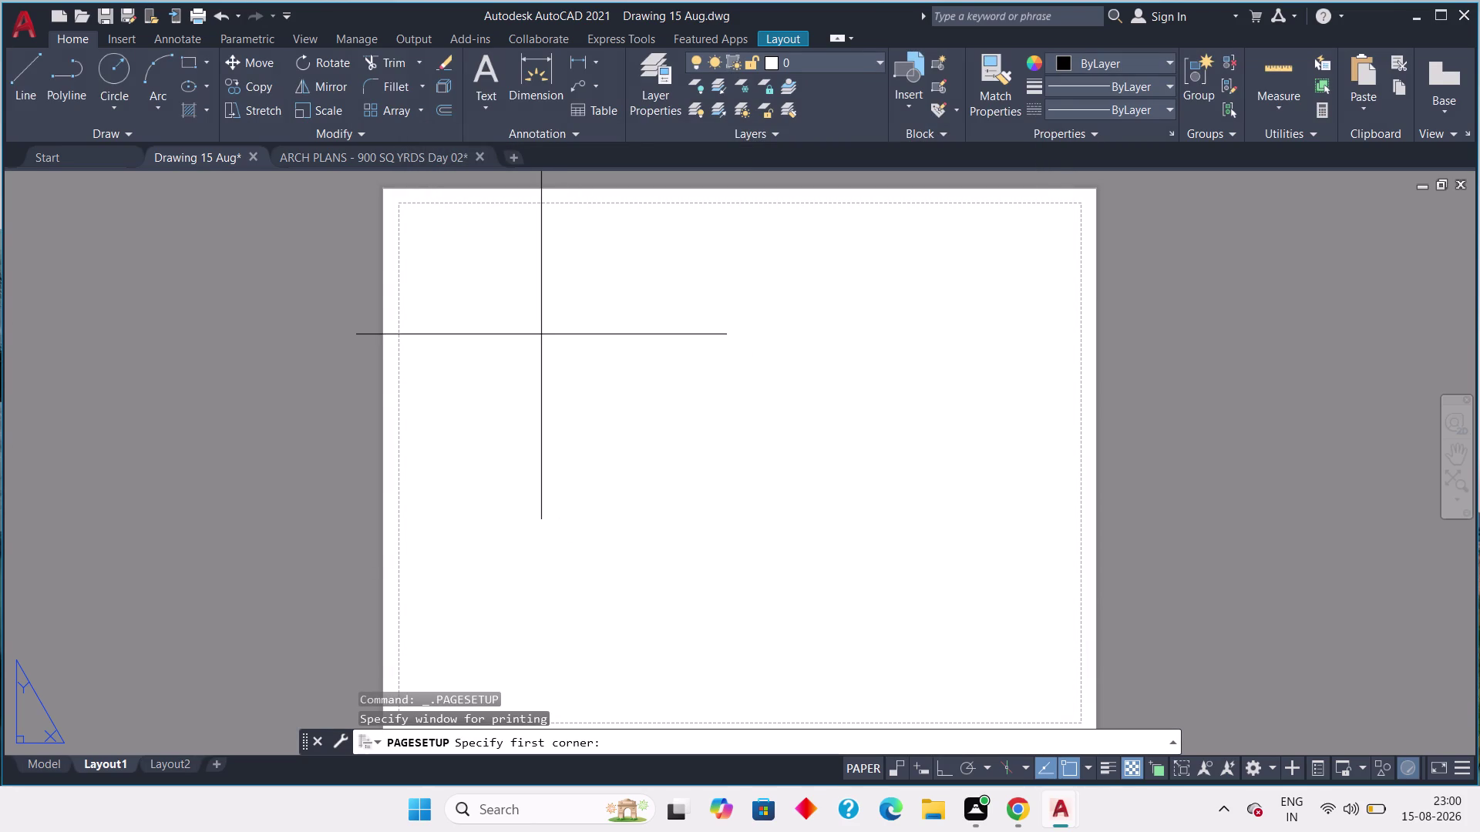
Draw a rectangle border from the sheet's top-left to bottom-right corner.
middle_drag(540, 332, 535, 314)
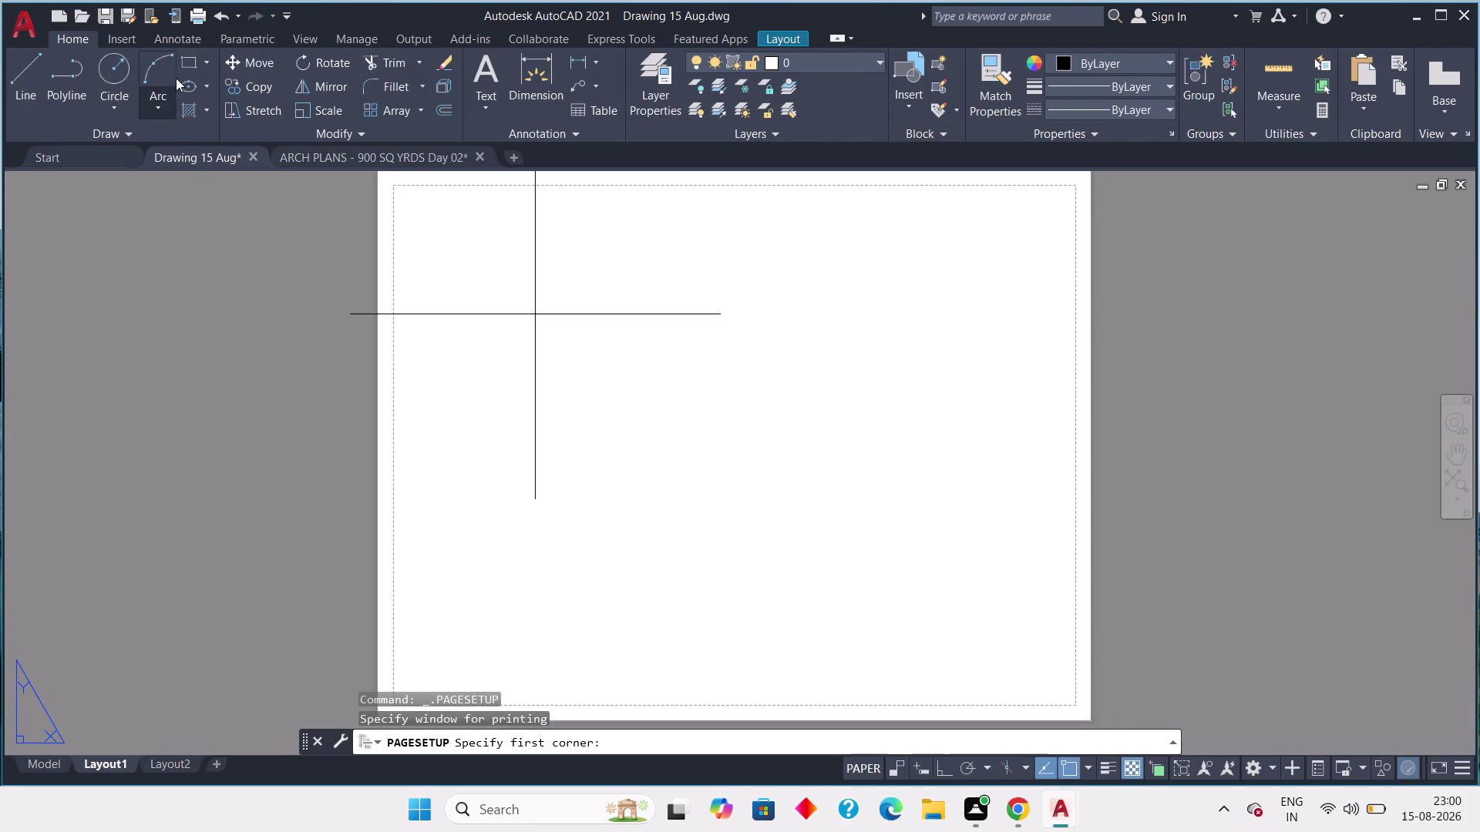
click(191, 63)
middle_drag(371, 184, 378, 252)
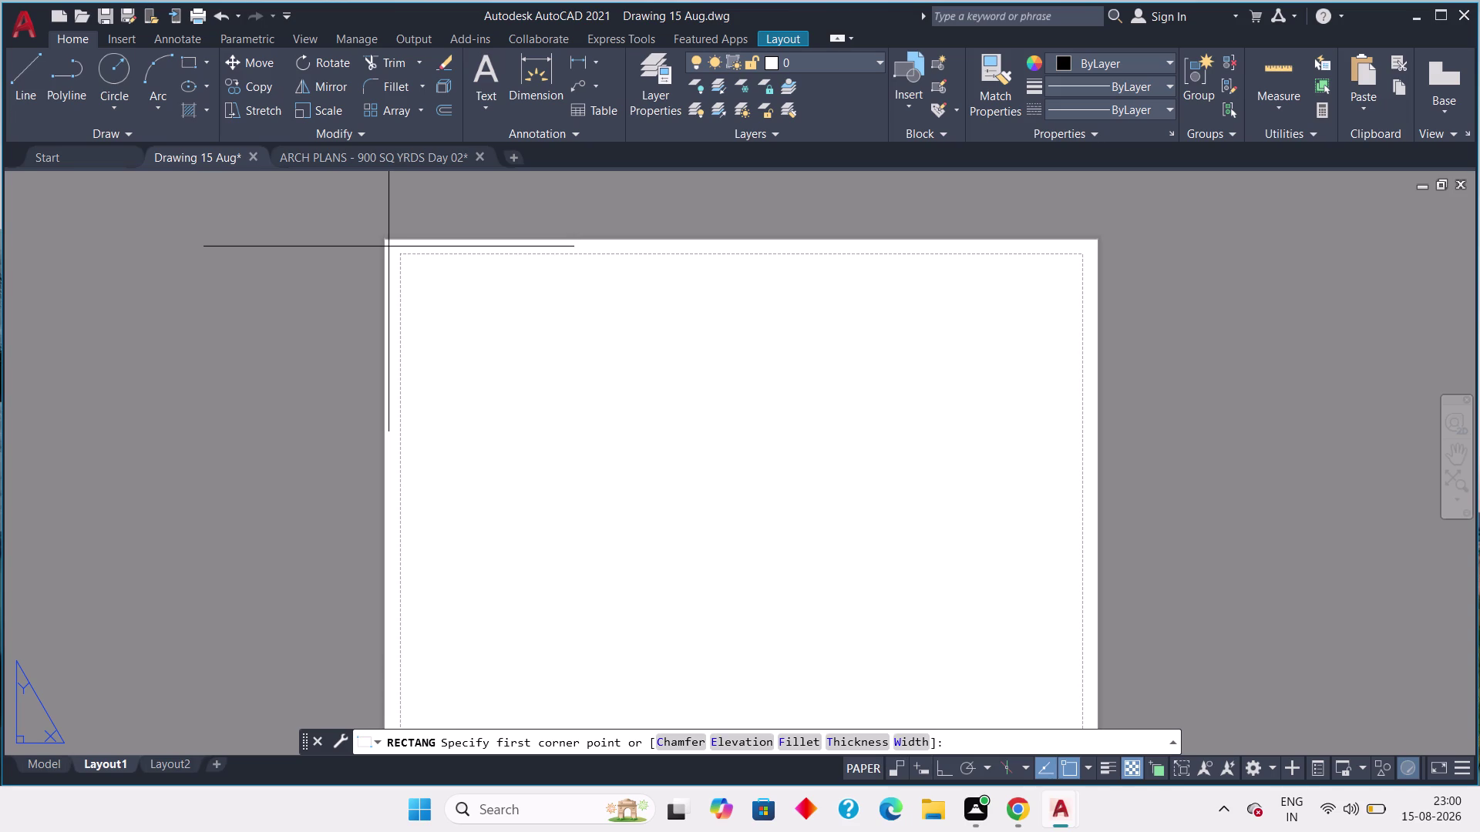
click(388, 247)
middle_drag(611, 407, 509, 325)
middle_drag(883, 544, 838, 515)
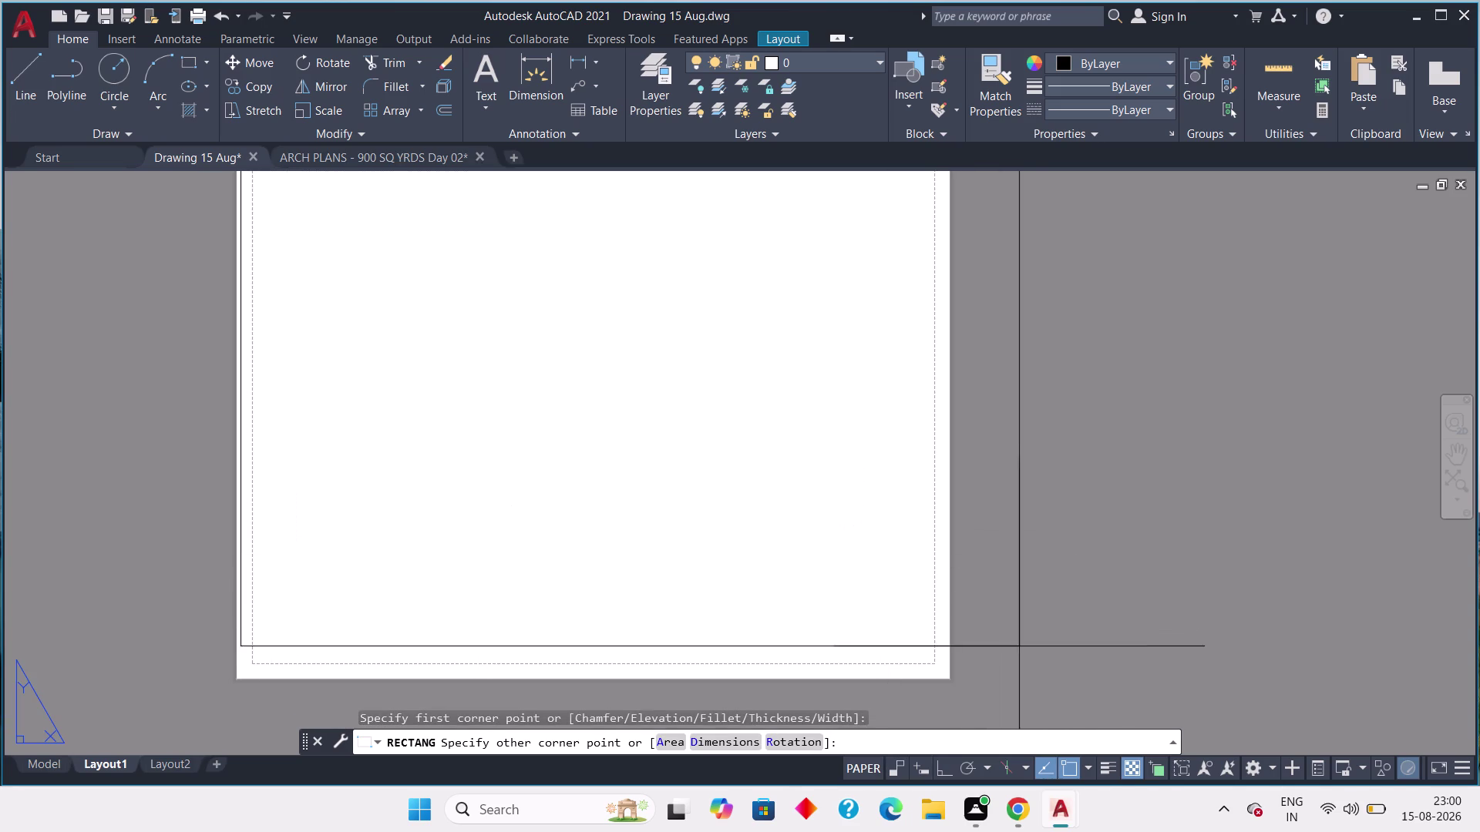
click(942, 673)
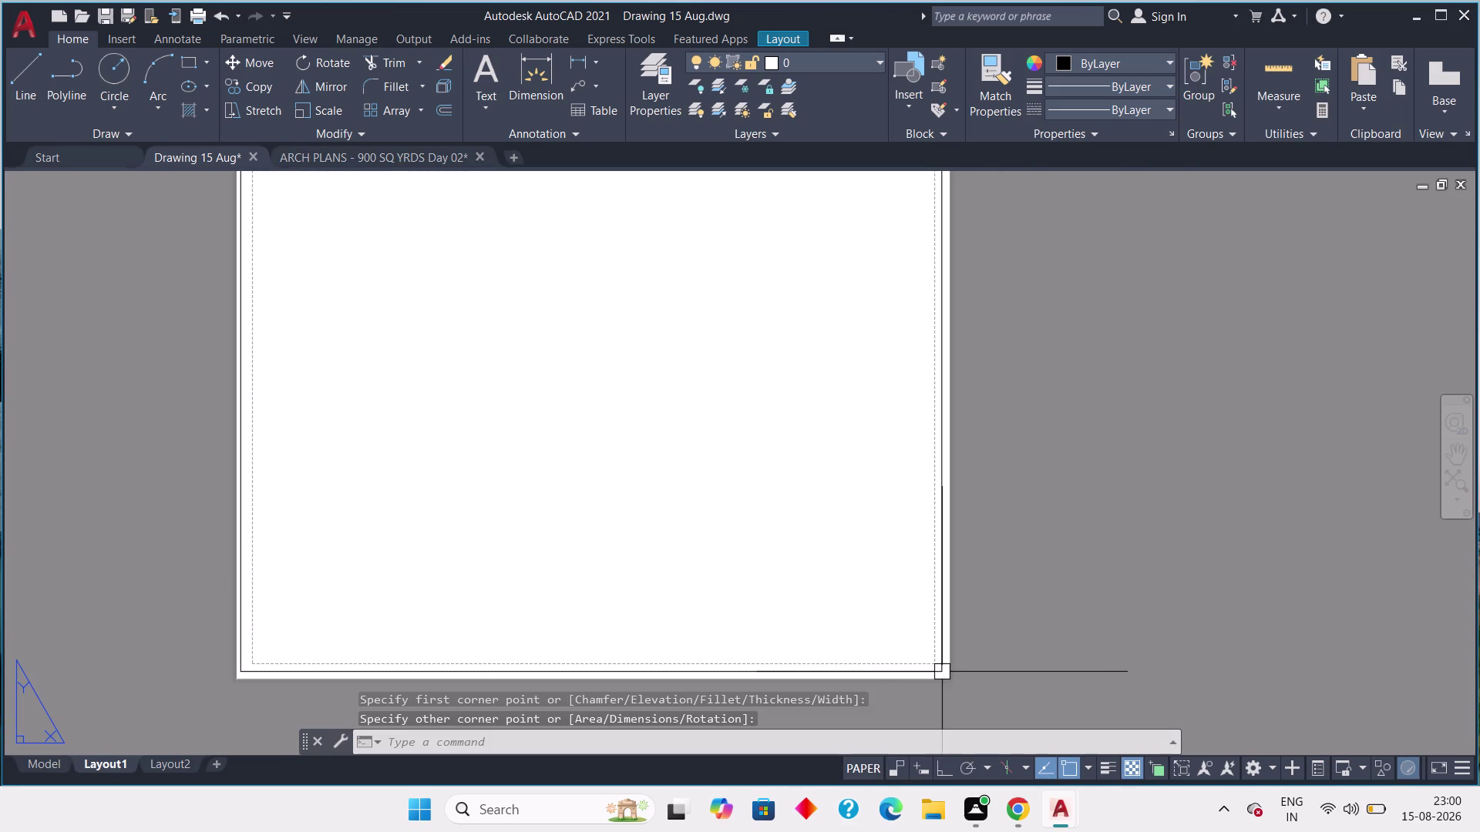
scroll(down, 3)
middle_drag(755, 535, 750, 609)
middle_drag(599, 503, 578, 488)
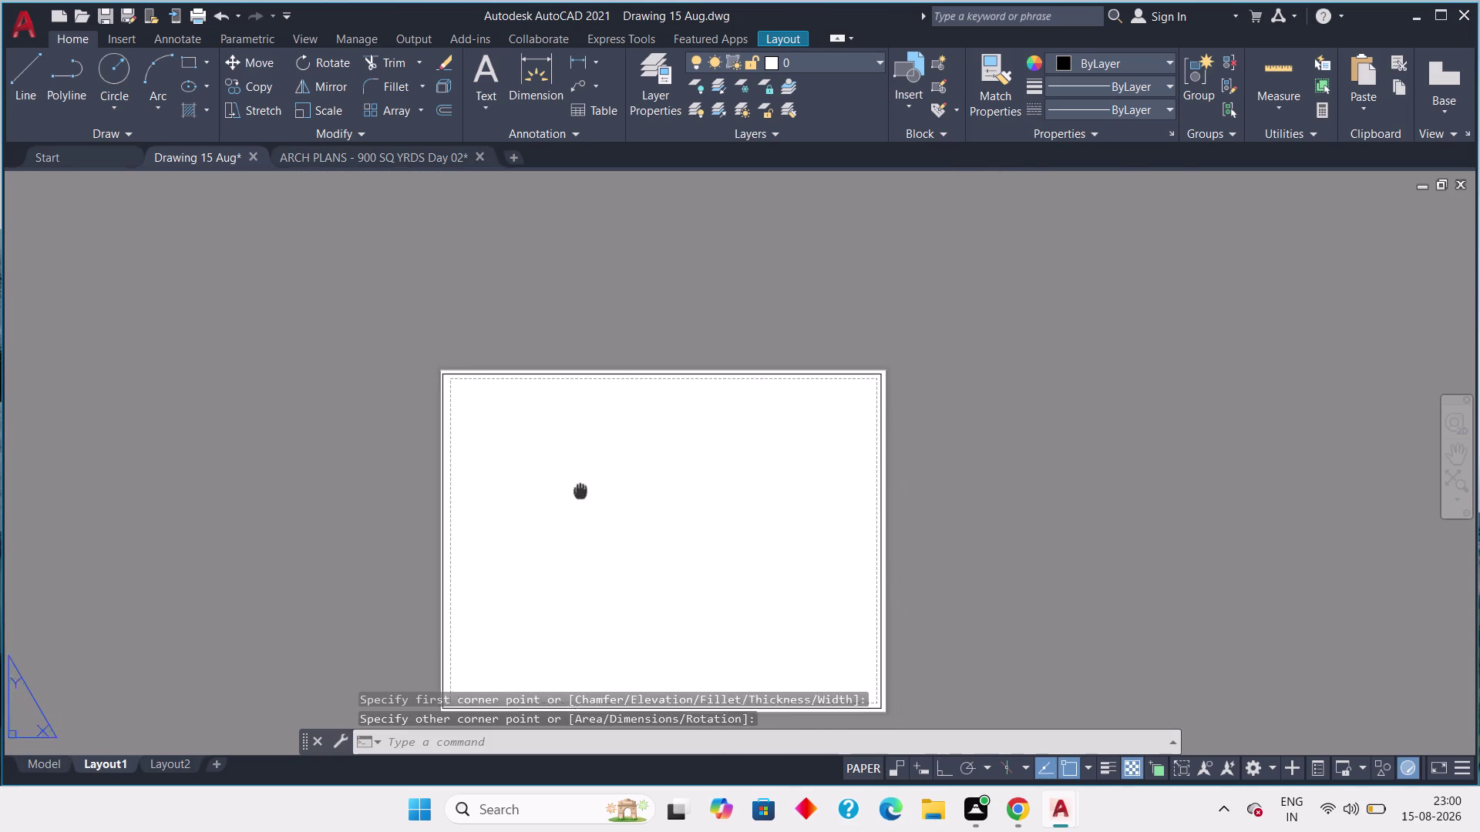
middle_drag(578, 488, 529, 438)
Start the MVIEW viewport command with MV.
text(m)
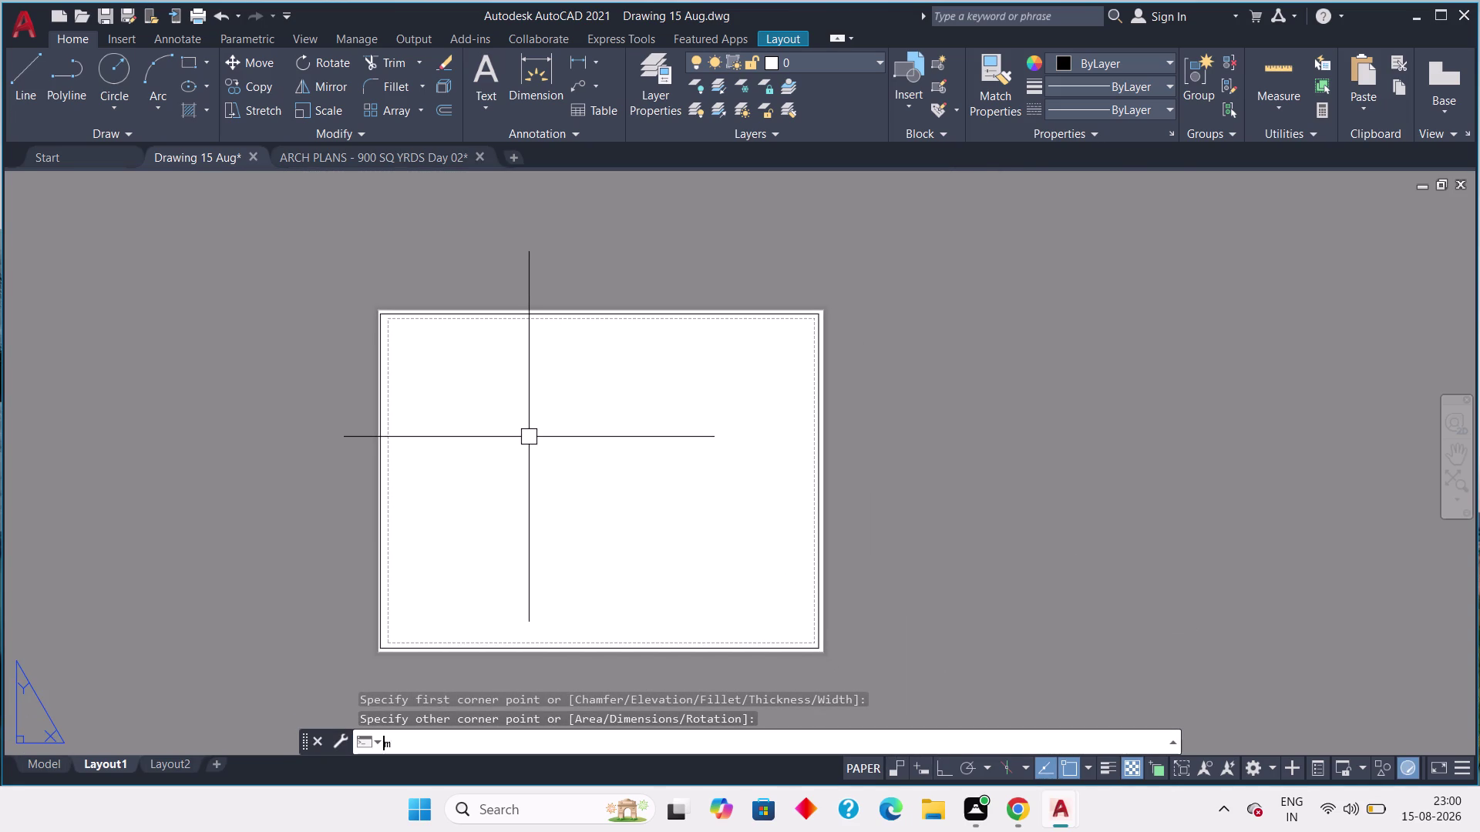
text(v)
key(space)
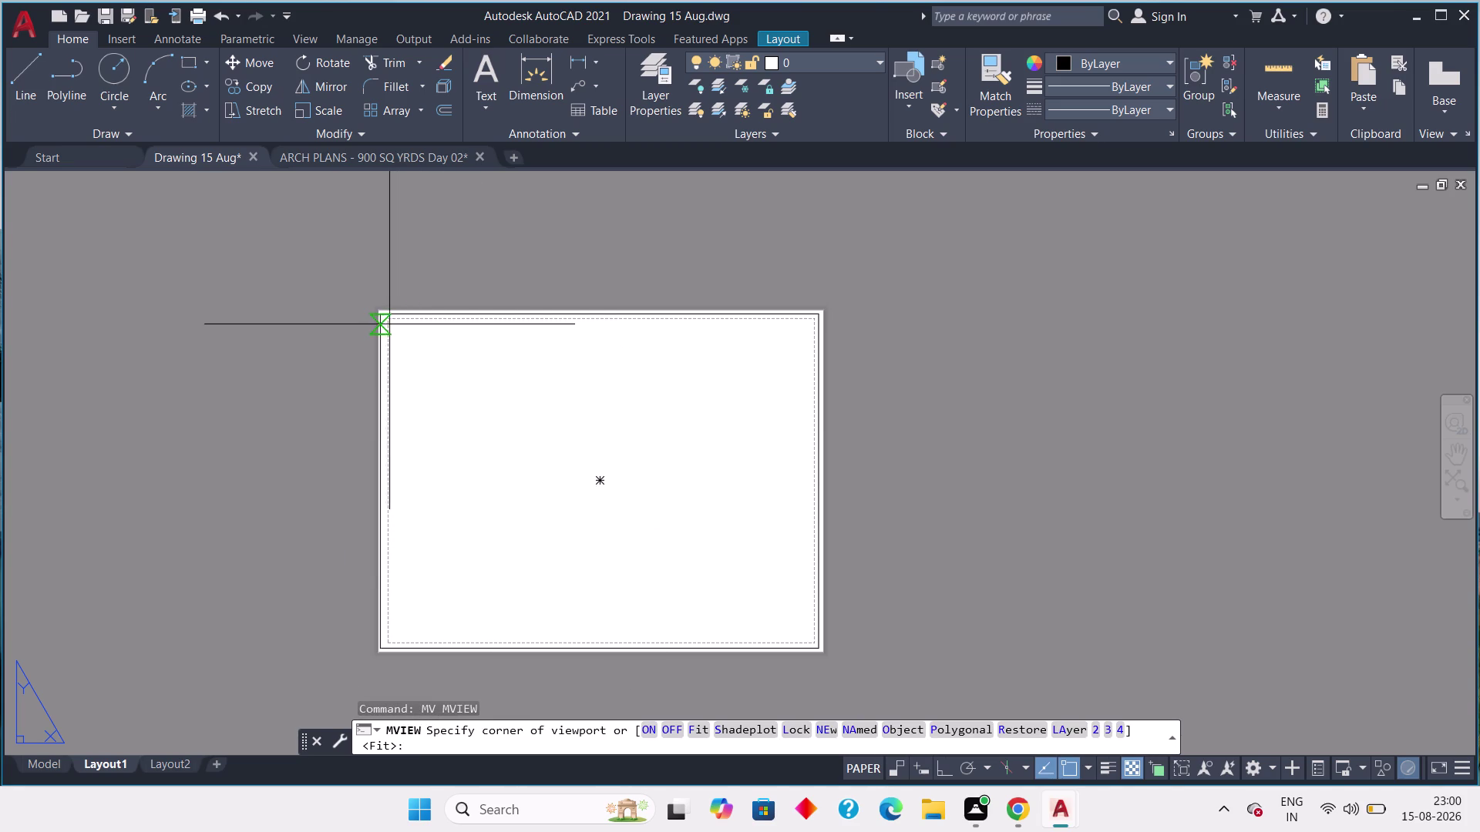
Create a viewport on Layout1 by picking two opposite corners across the sheet.
scroll(up, 3)
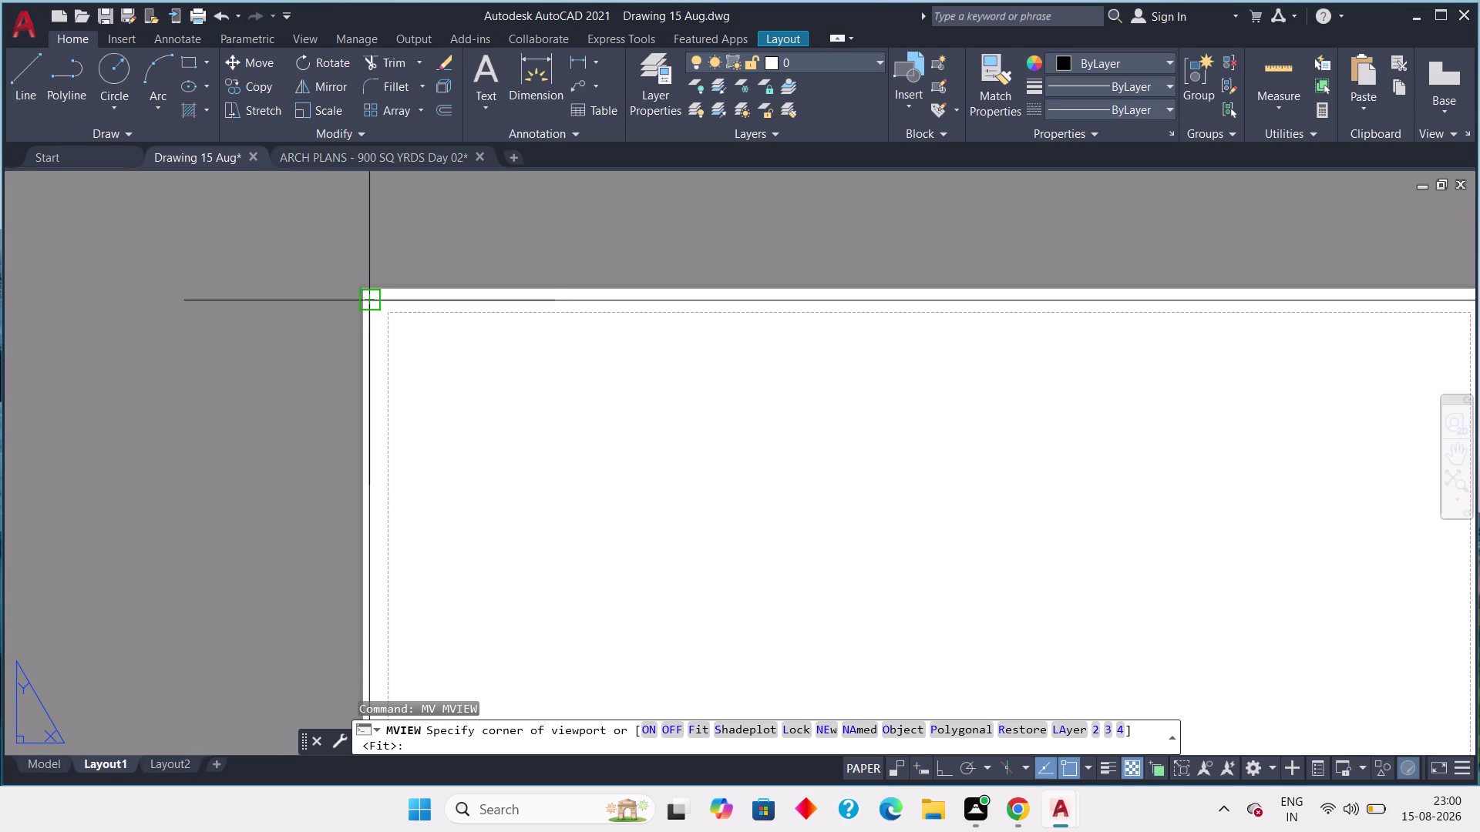
click(370, 300)
middle_drag(813, 462, 565, 397)
scroll(down, 3)
middle_drag(695, 432, 521, 309)
scroll(up, 3)
click(686, 668)
Zoom and pan to check the cellar parking plan inside the new viewport.
scroll(down, 3)
middle_drag(548, 518, 702, 622)
scroll(down, 3)
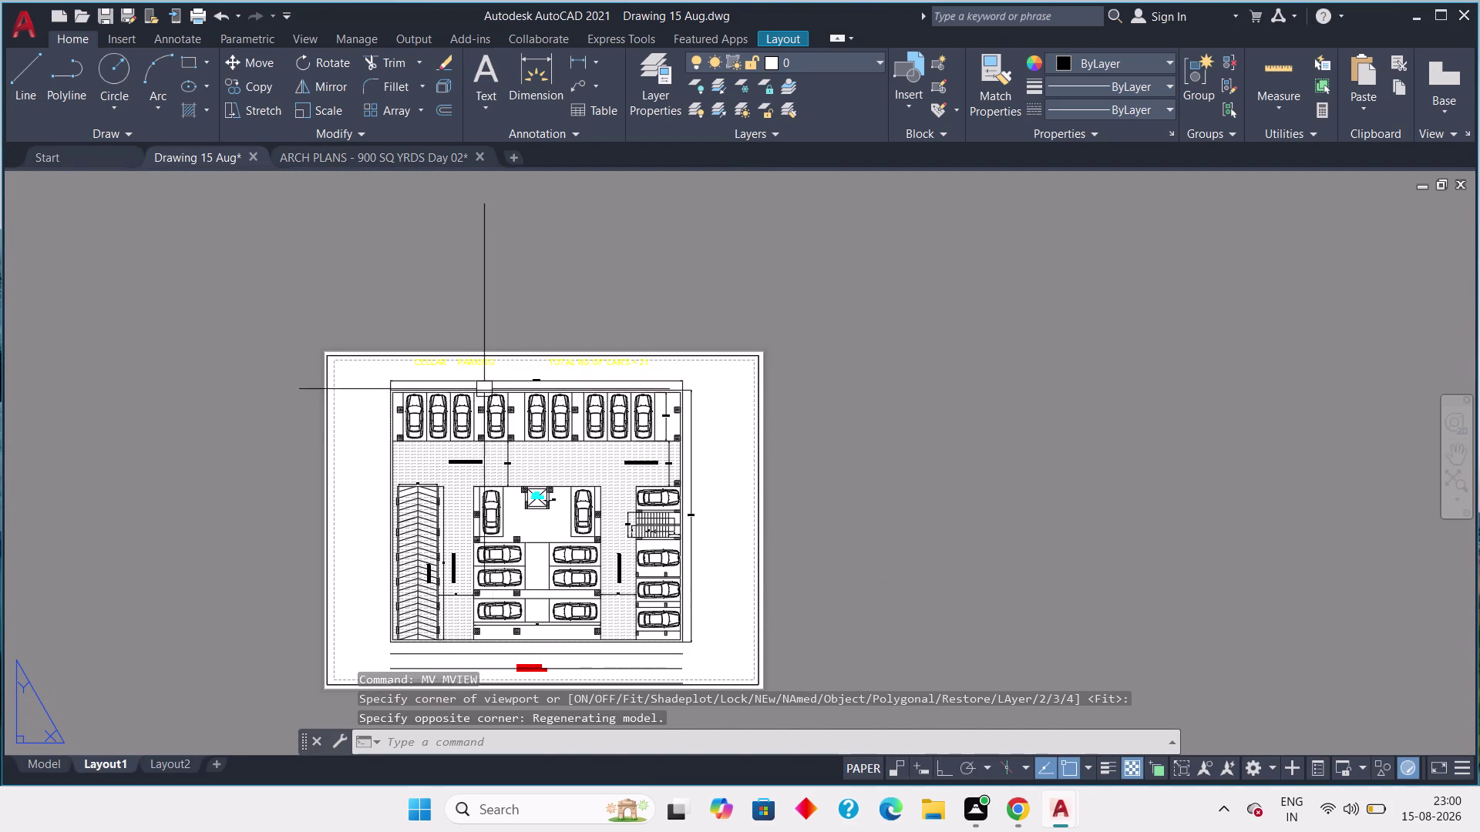
scroll(up, 3)
scroll(up, 3)
scroll(down, 3)
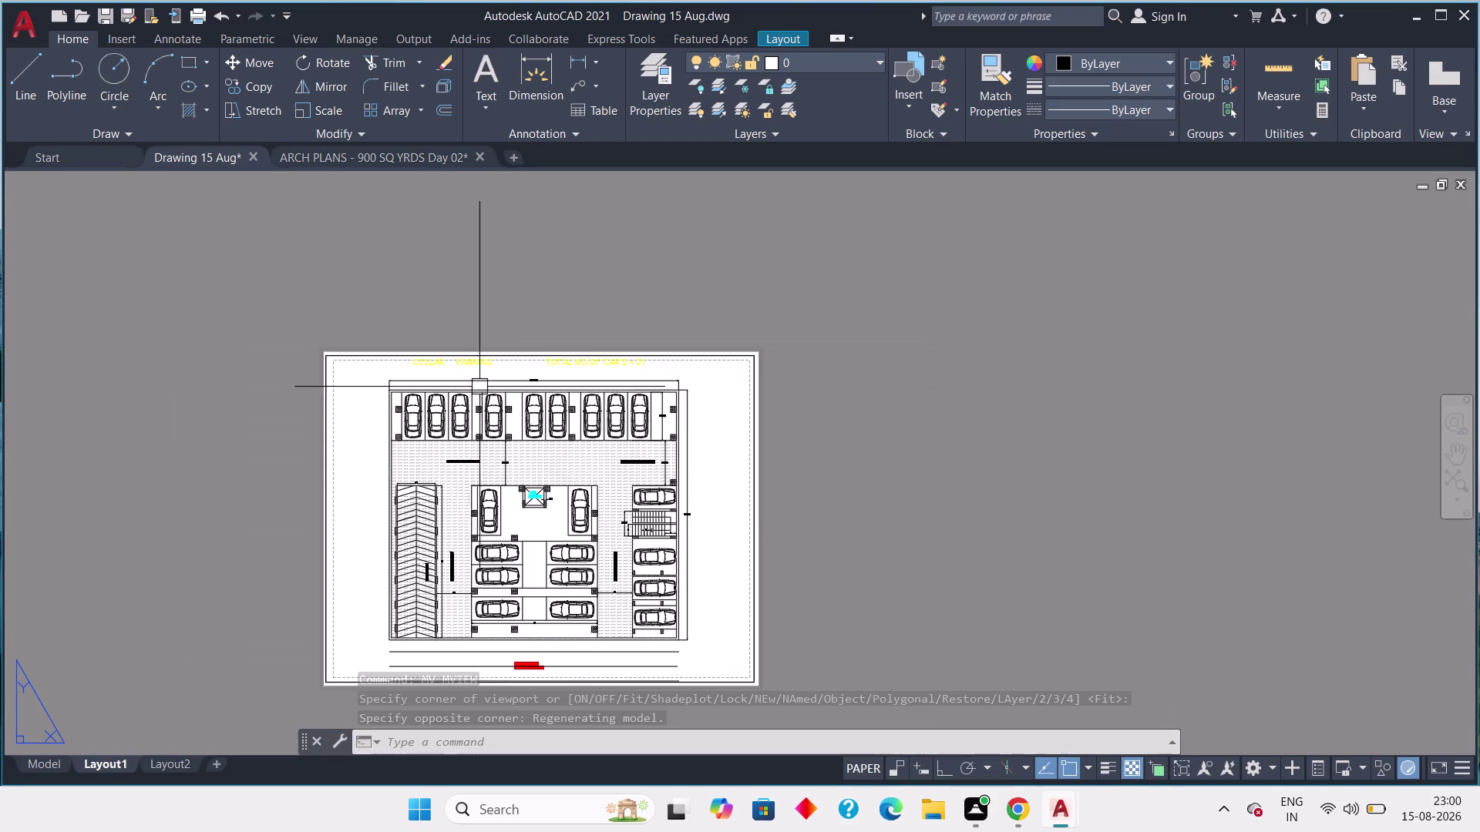
middle_drag(591, 530, 635, 445)
scroll(up, 3)
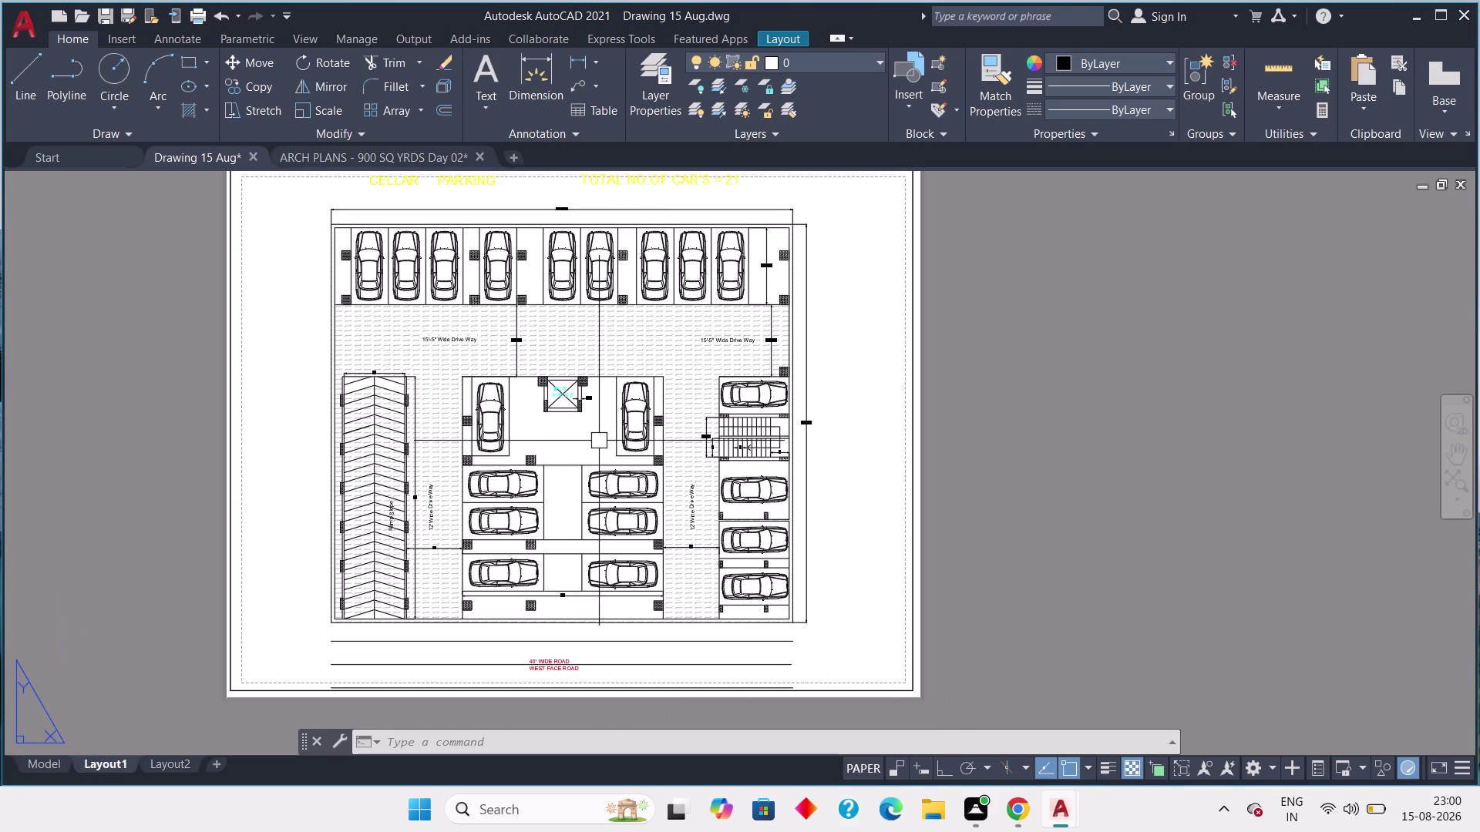
middle_drag(603, 443, 647, 498)
middle_drag(656, 476, 700, 445)
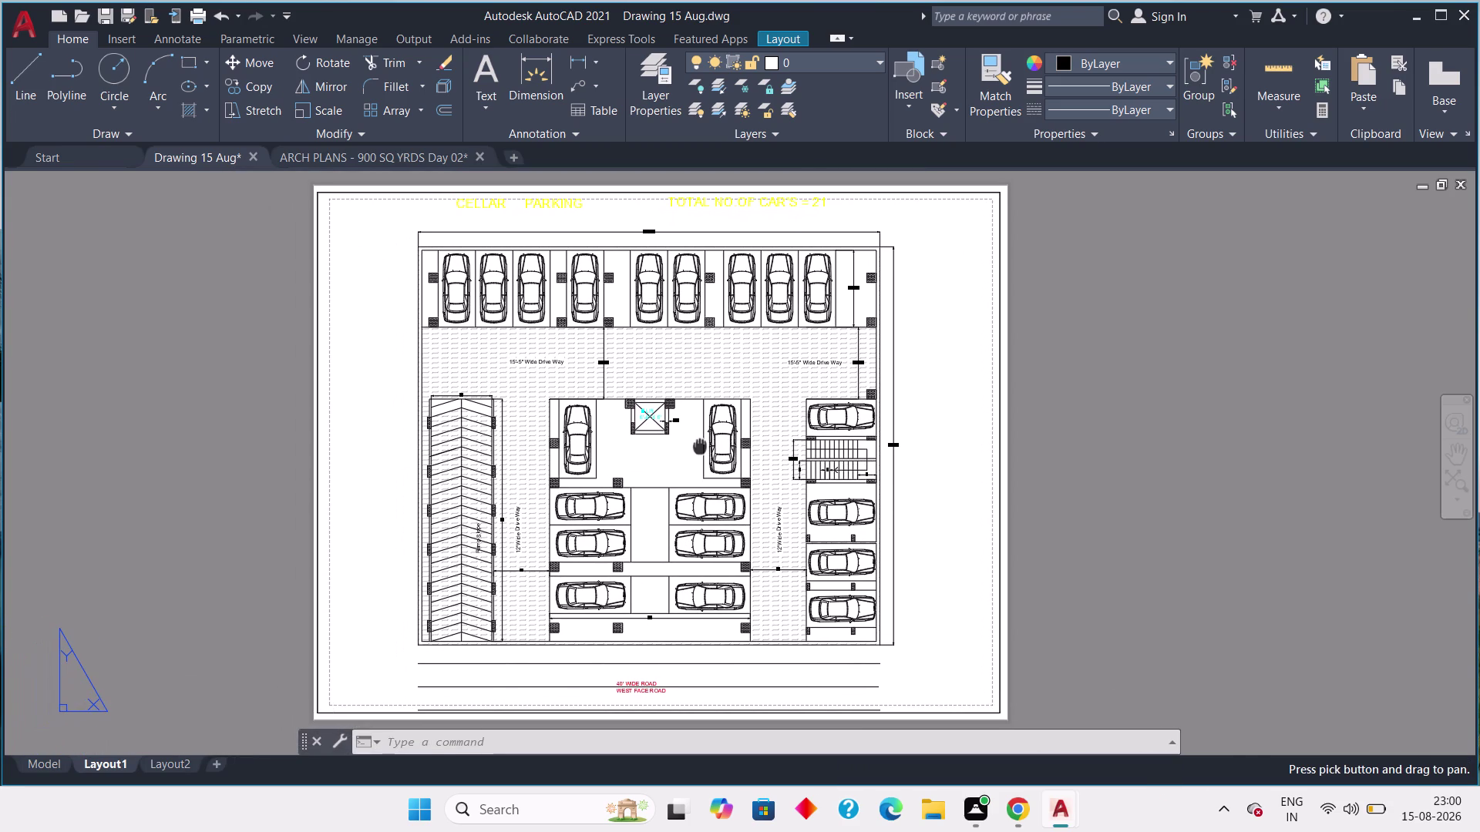
Start PLOT for this sheet using AutoCAD PDF (High Quality Print) and the monochrome style.
text(plot)
key(Return)
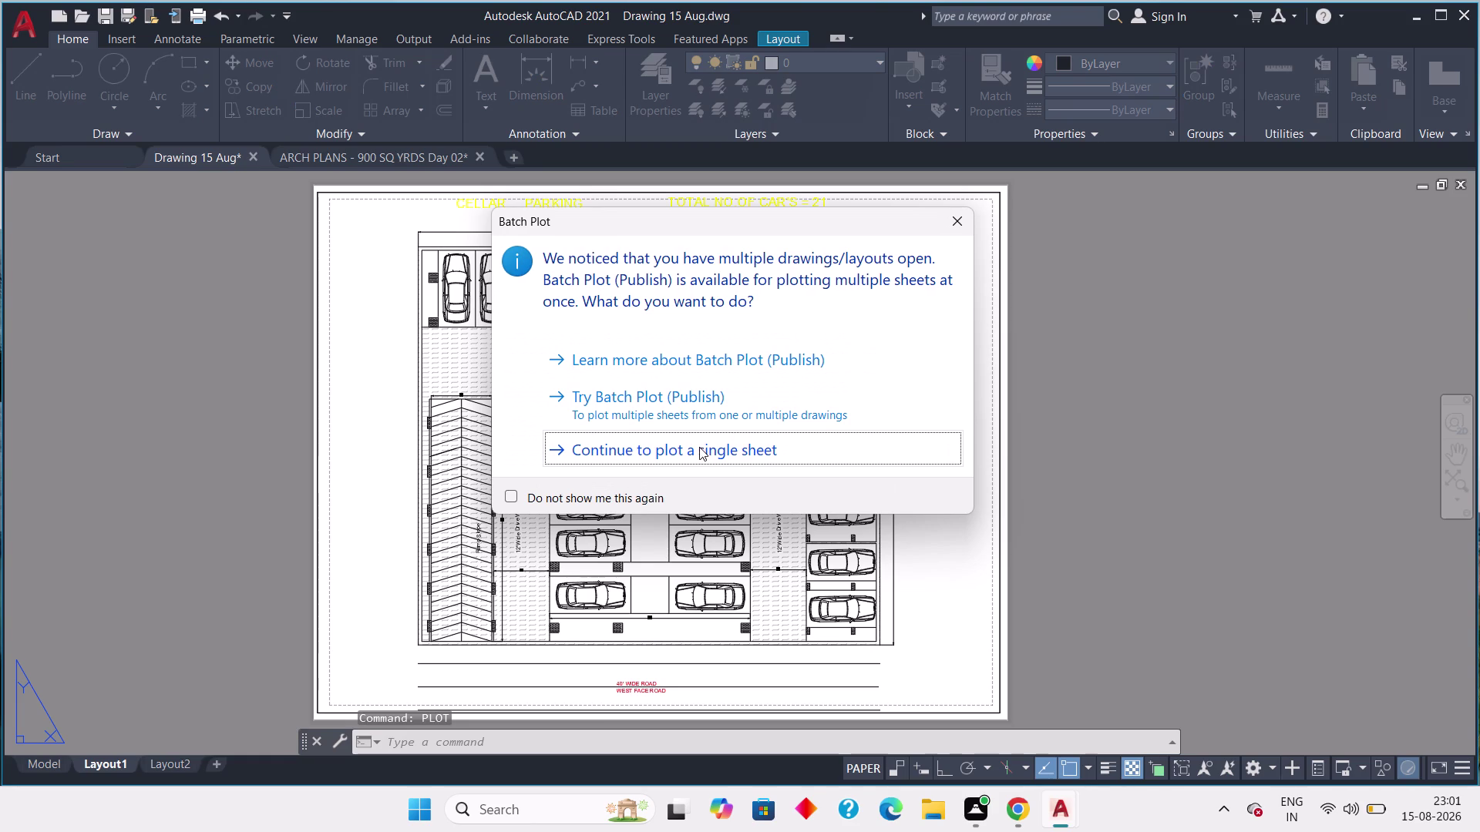
click(699, 447)
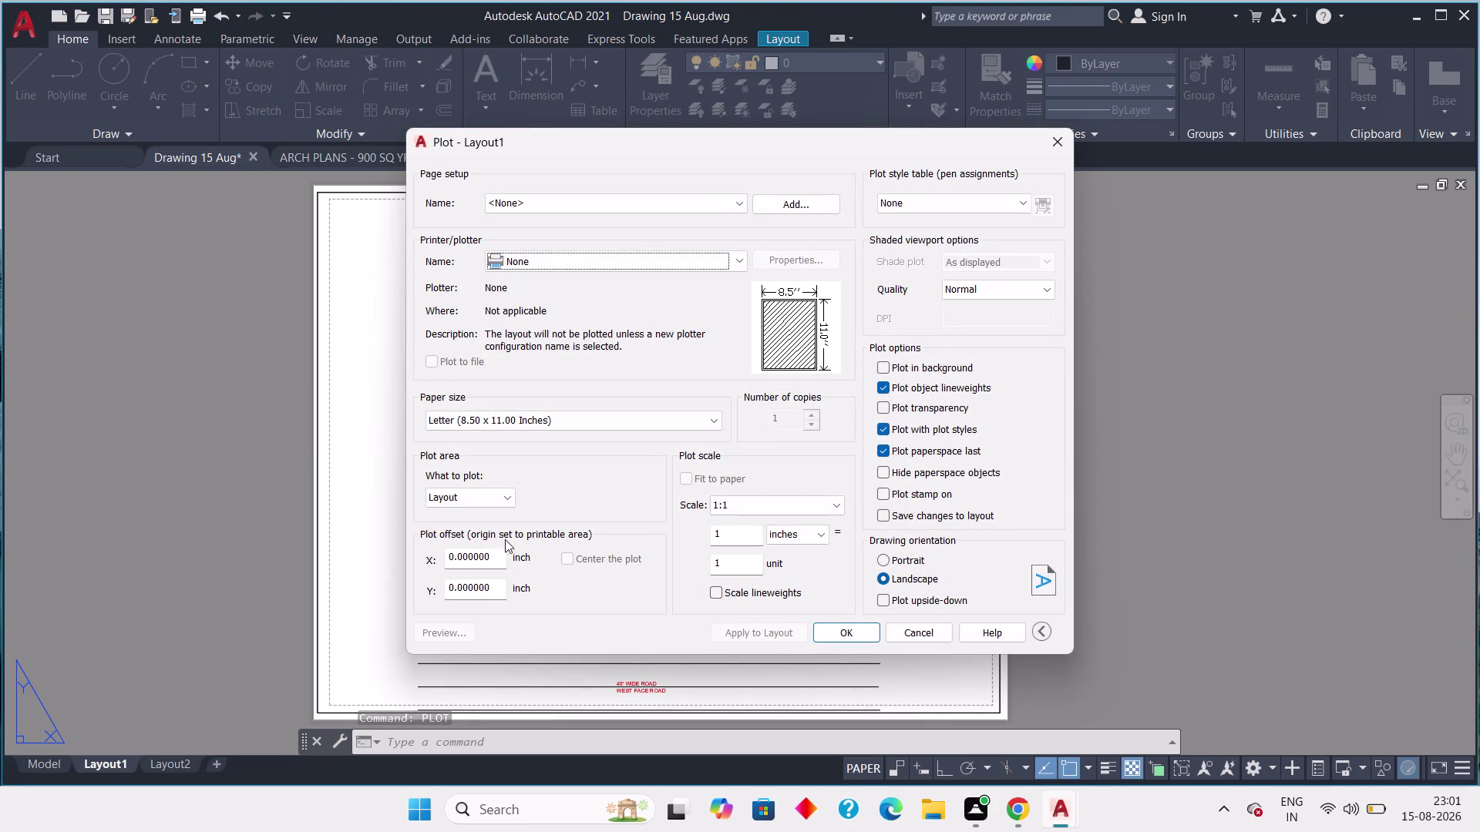
click(627, 266)
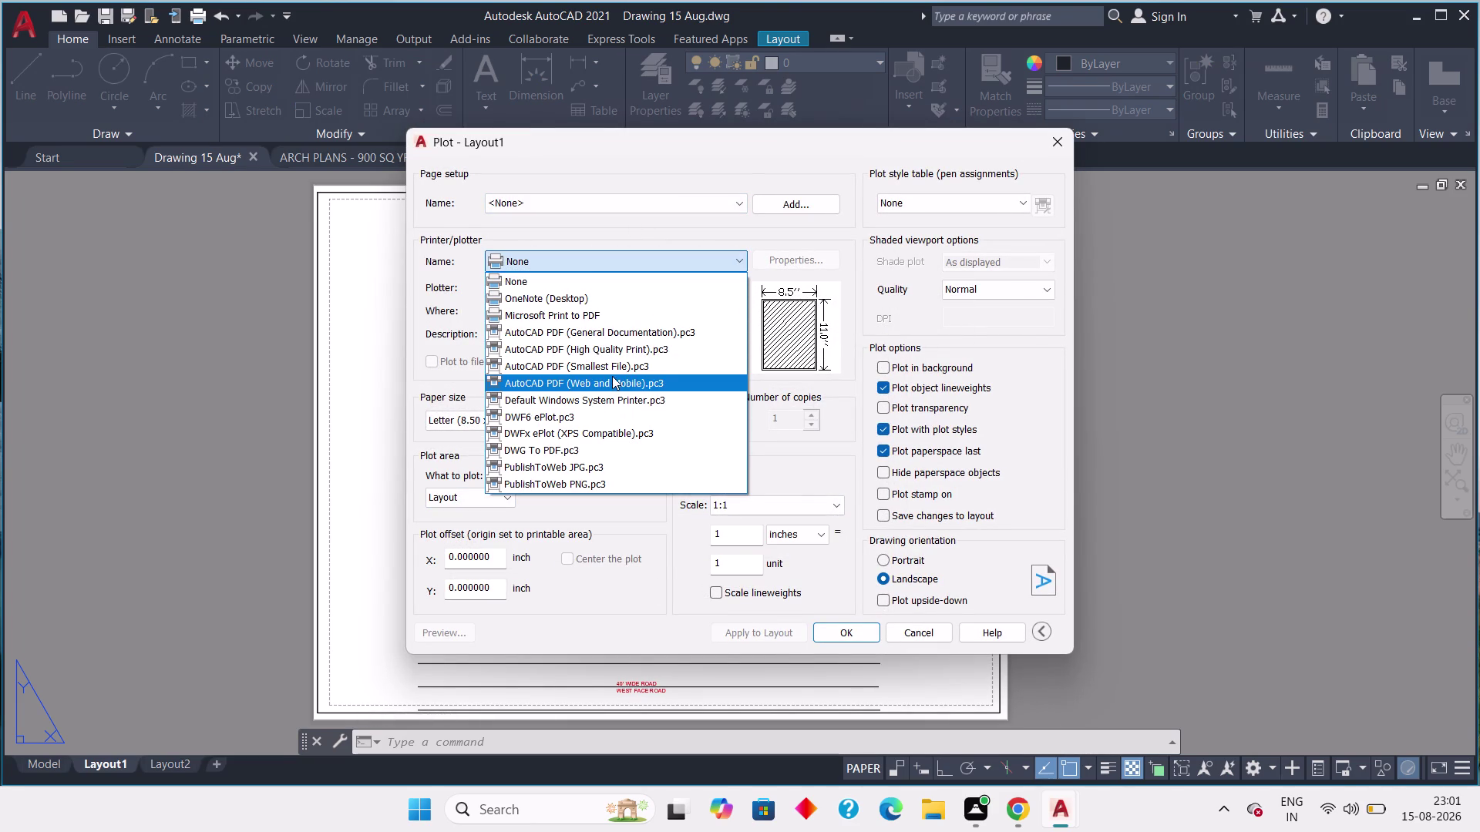
click(606, 347)
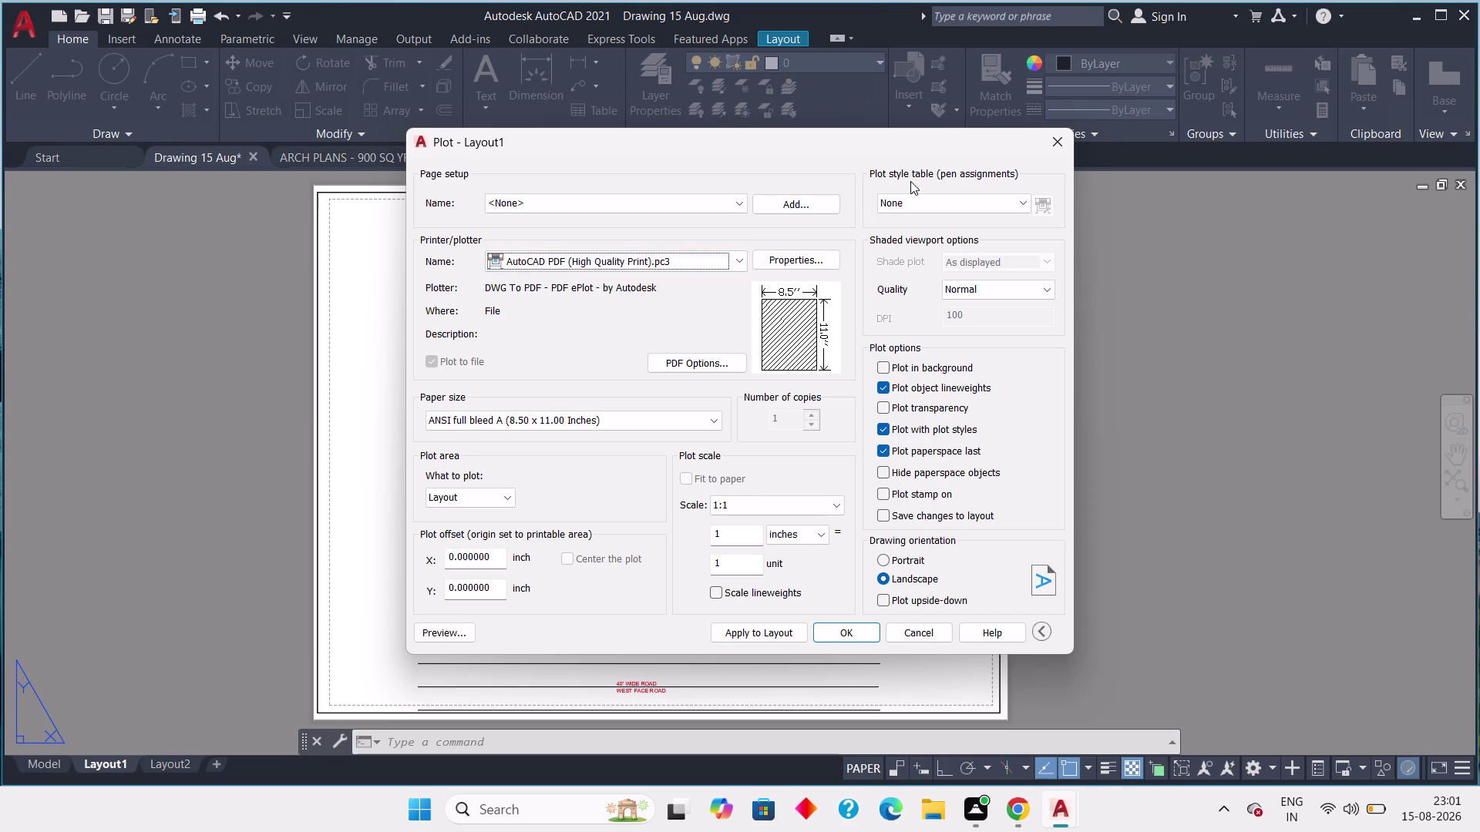
click(923, 199)
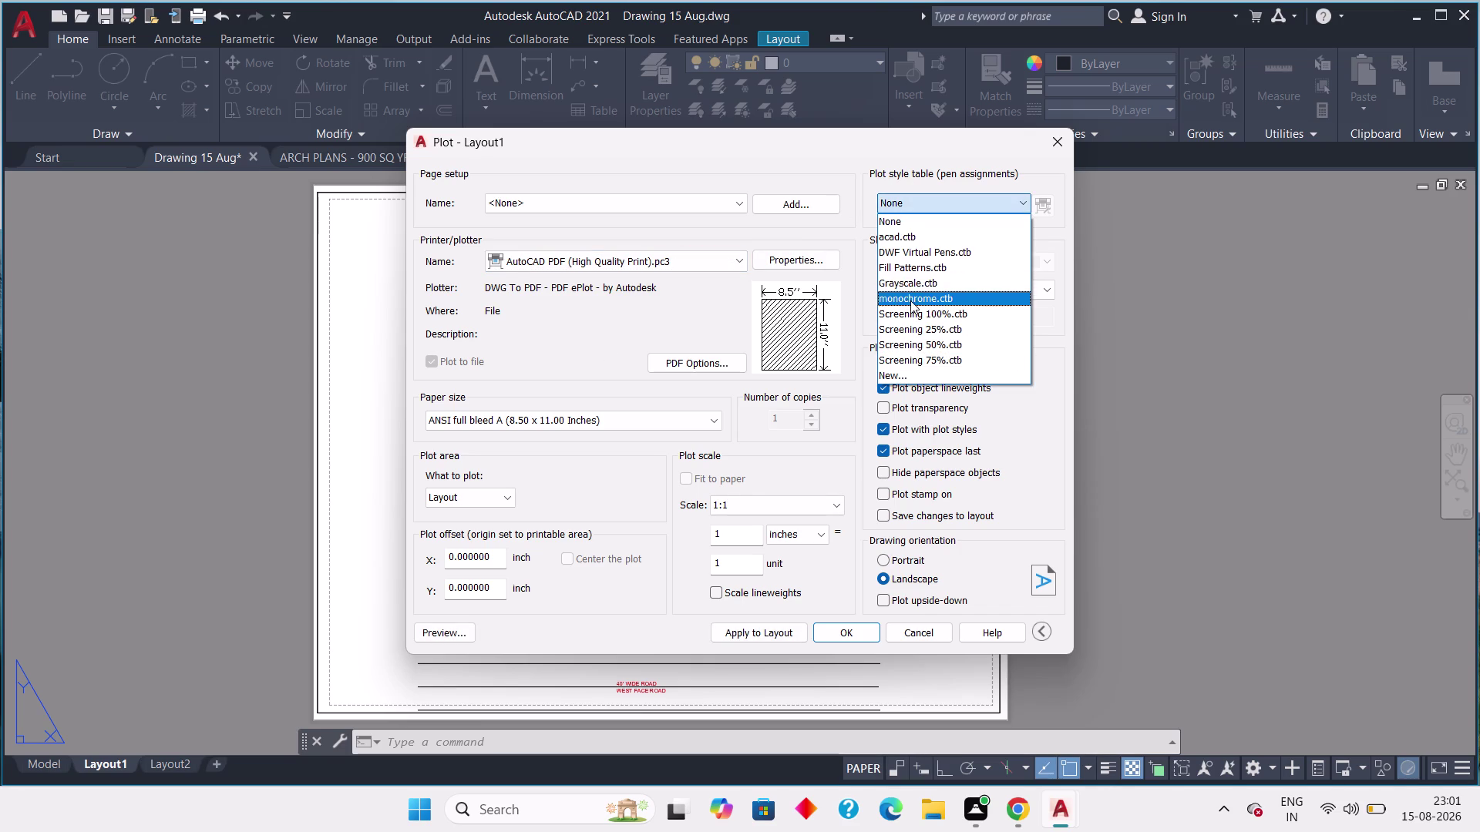
click(910, 300)
Choose ISO full bleed A4 paper, plot the layout without object lineweights, and preview.
click(610, 429)
scroll(up, 3)
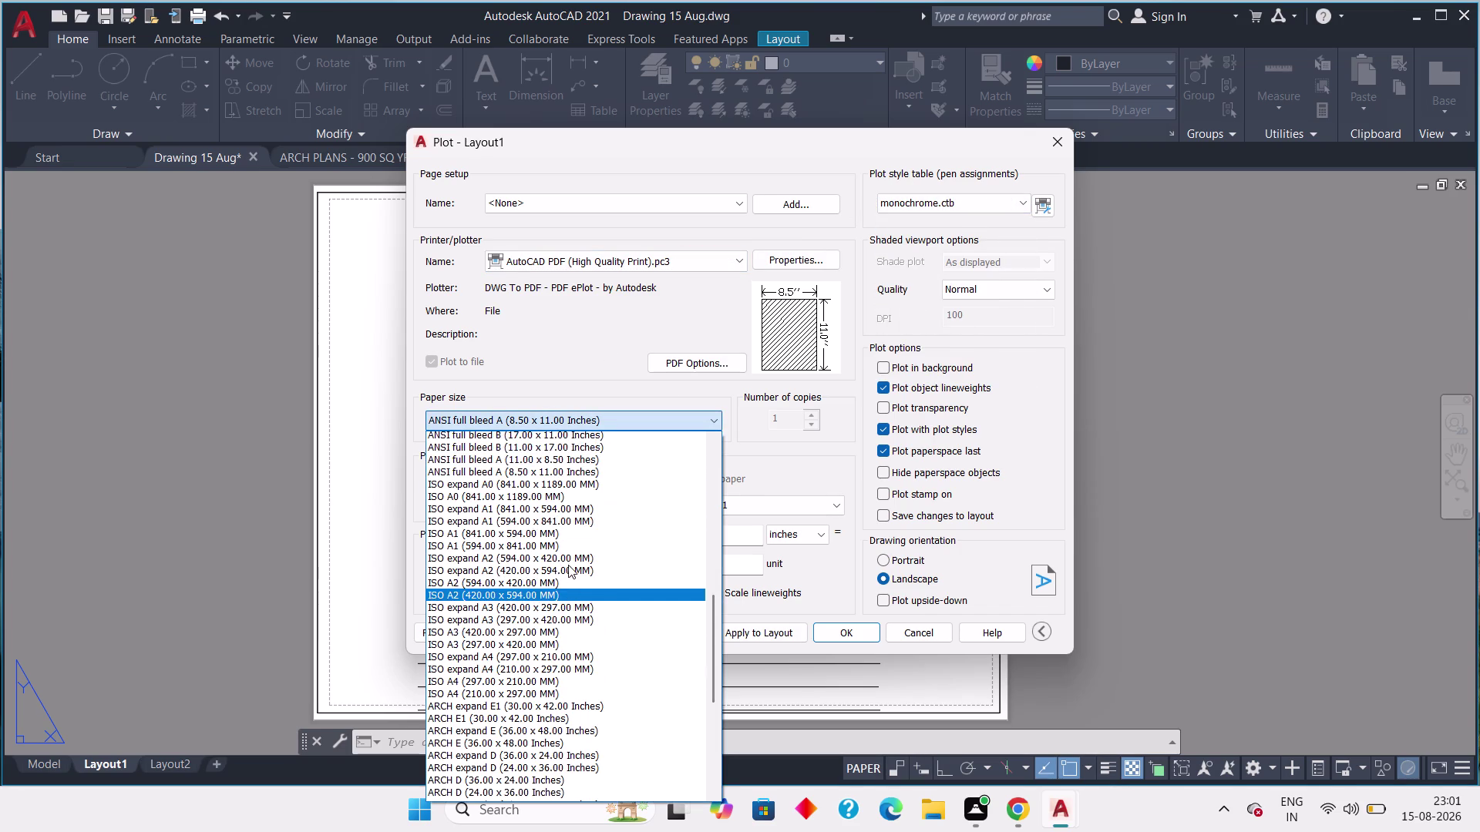
scroll(up, 3)
scroll(up, 3)
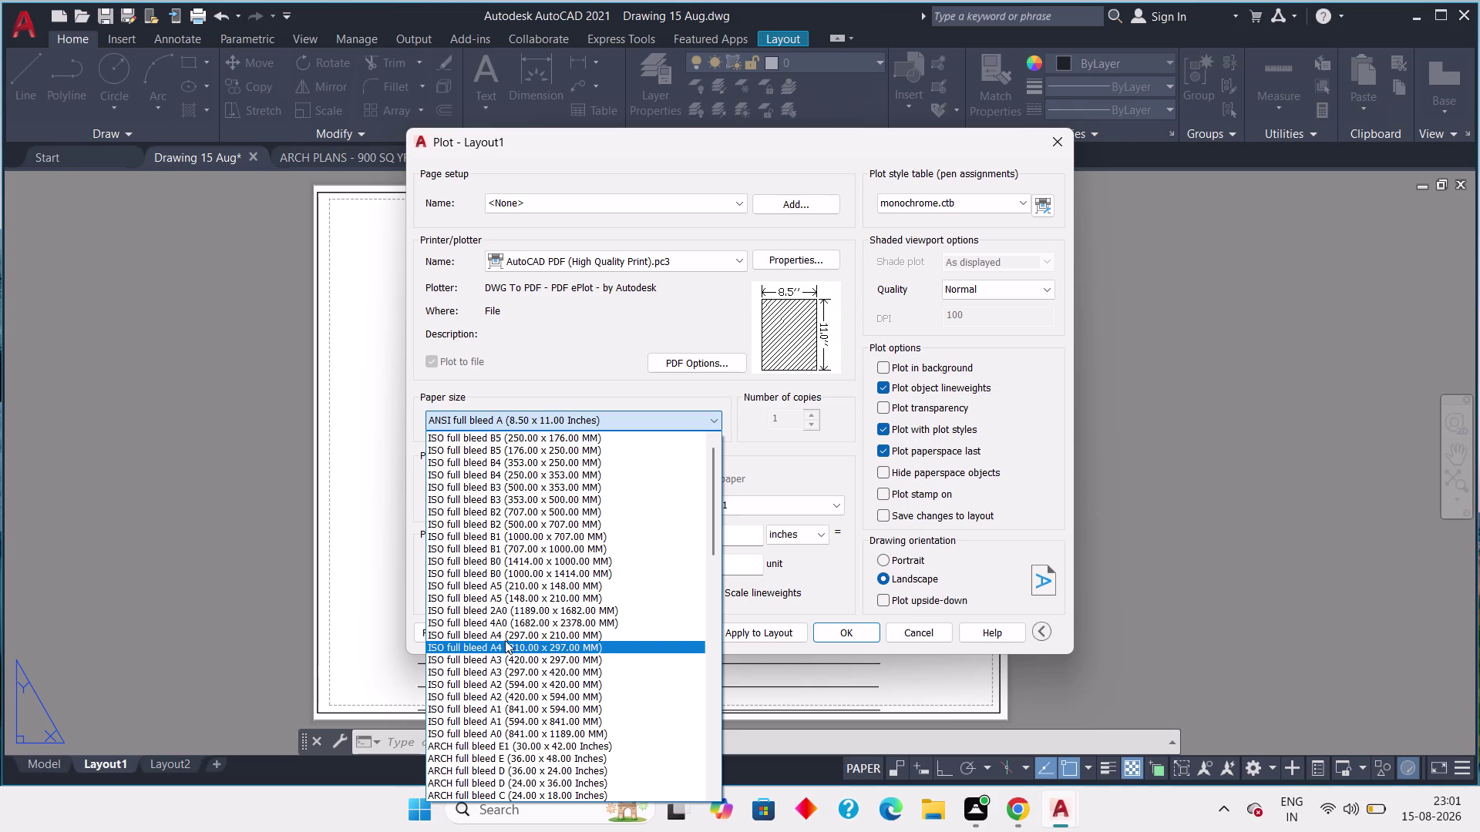
click(505, 636)
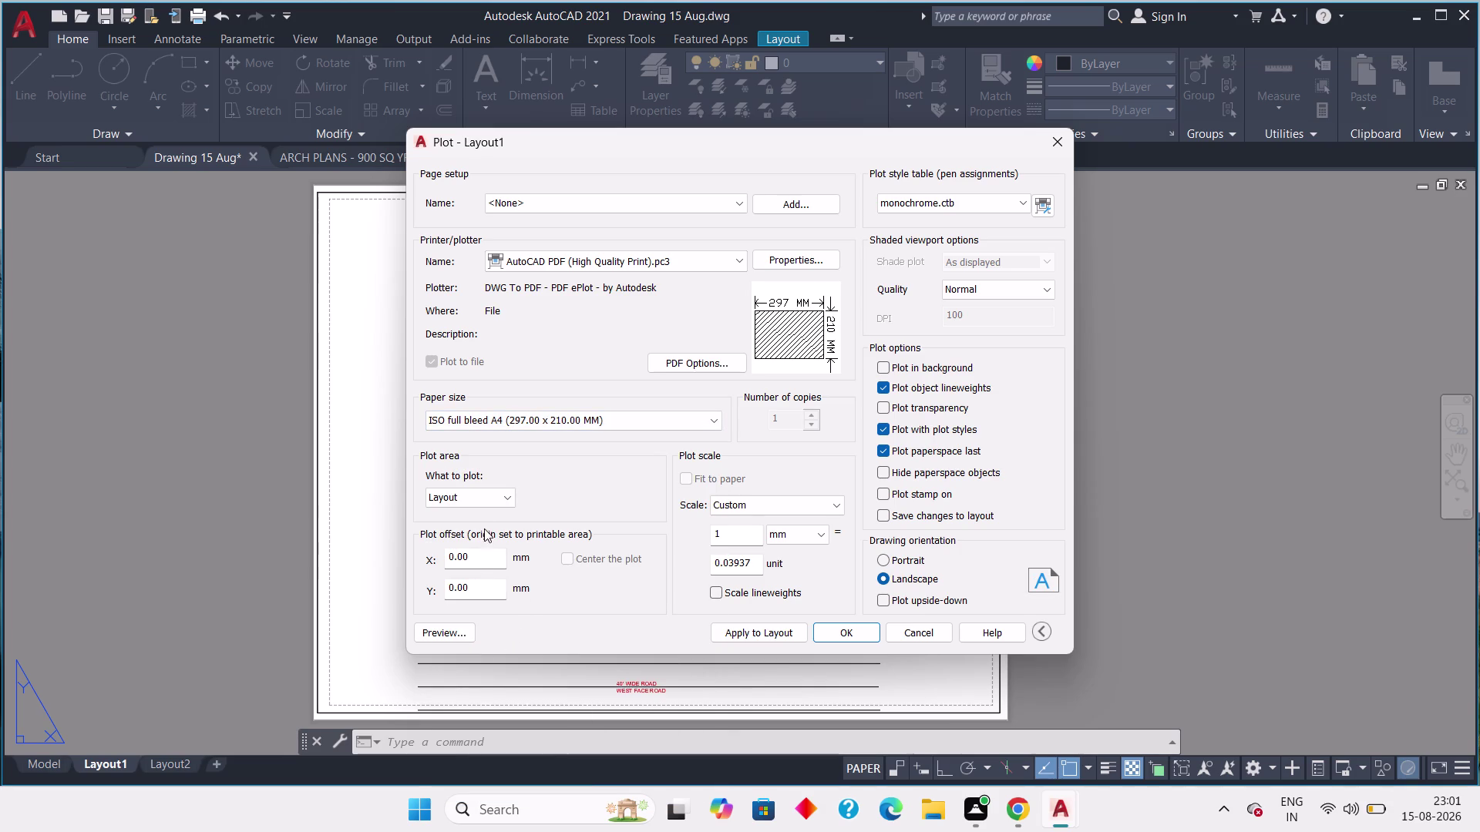
click(477, 497)
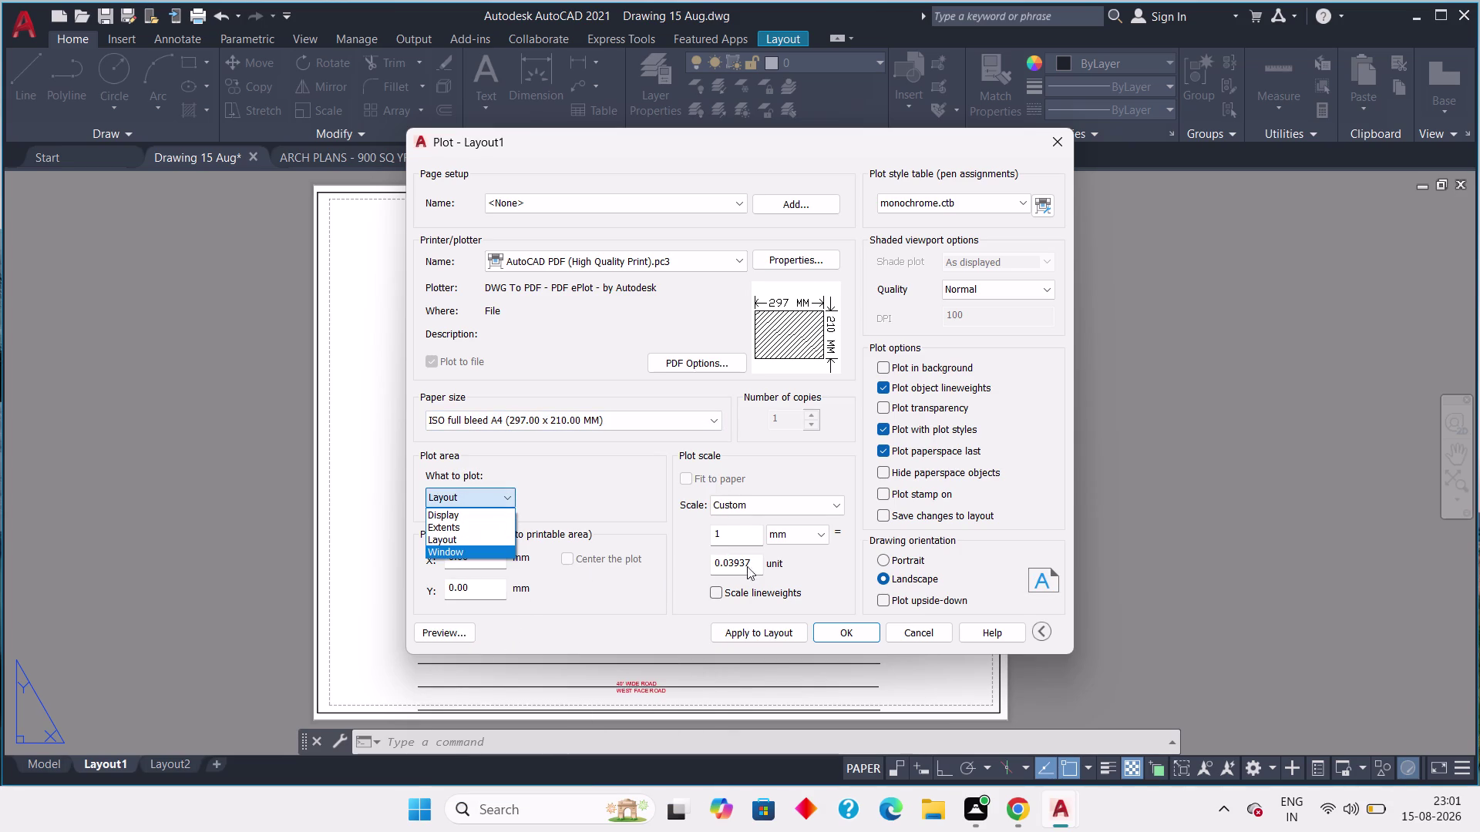
click(695, 476)
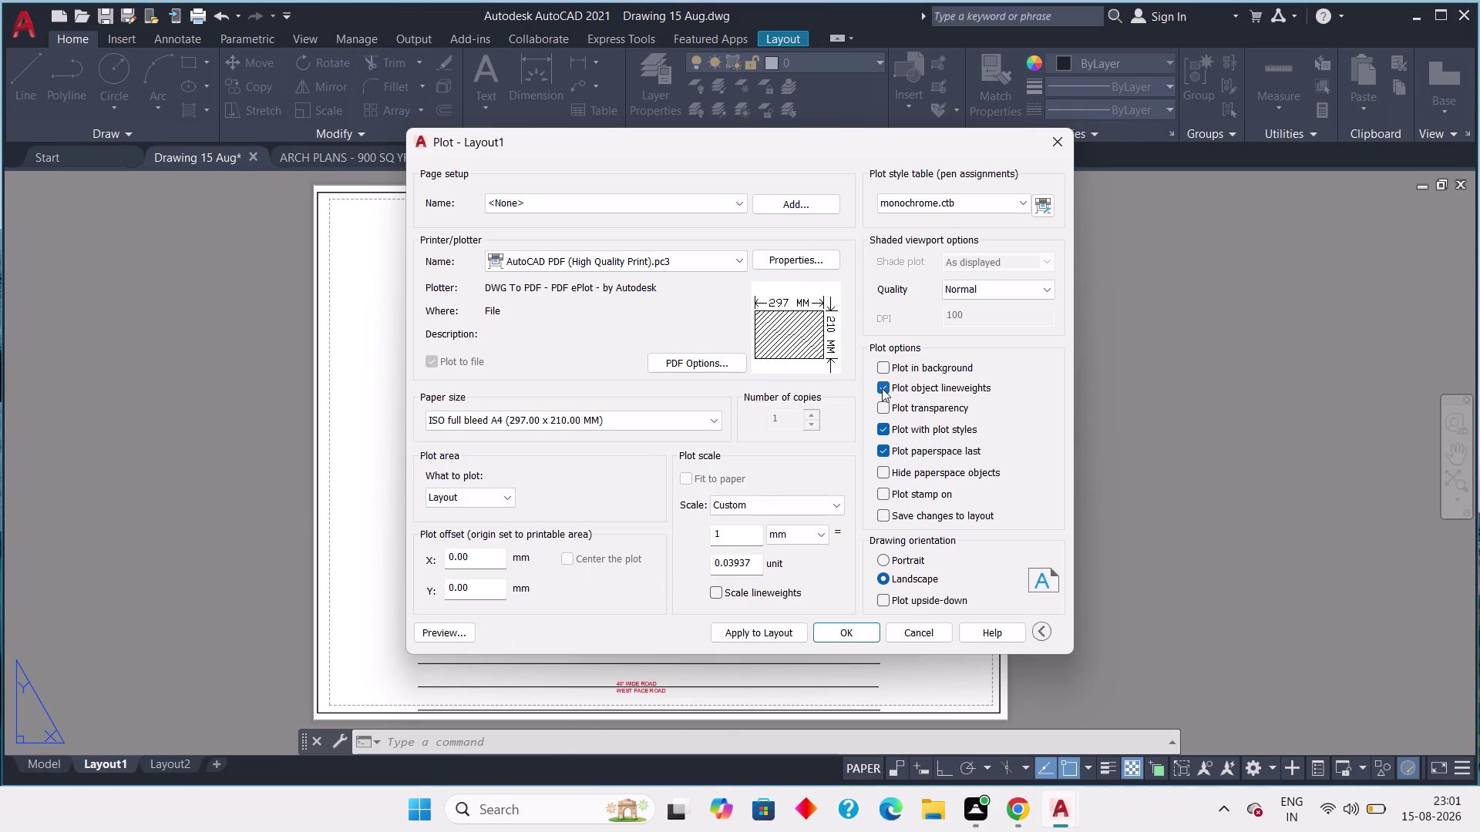
click(883, 387)
click(446, 627)
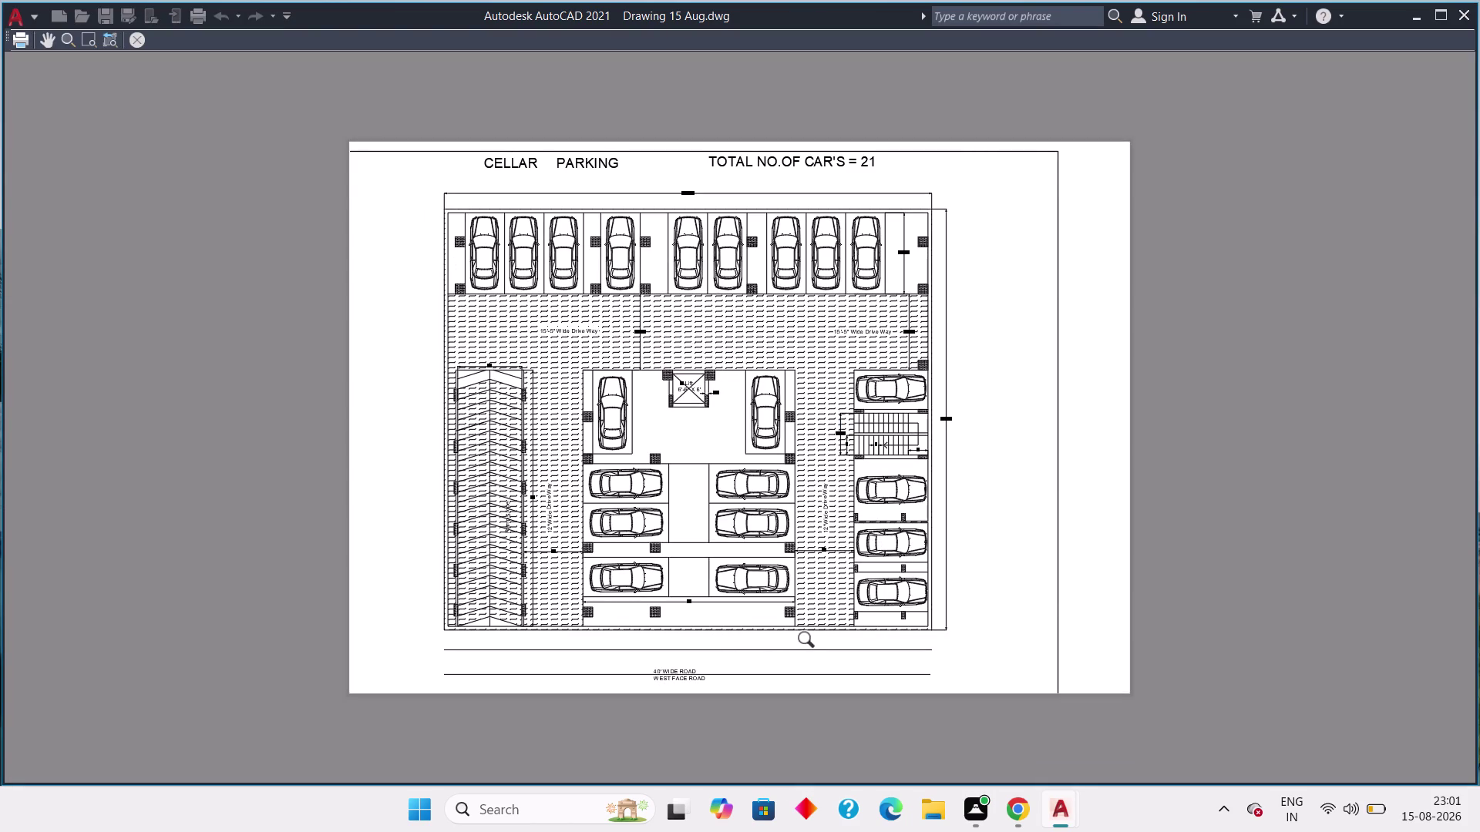
Change the plot area to a window around the parking plan, fit to paper, and preview.
key(Escape)
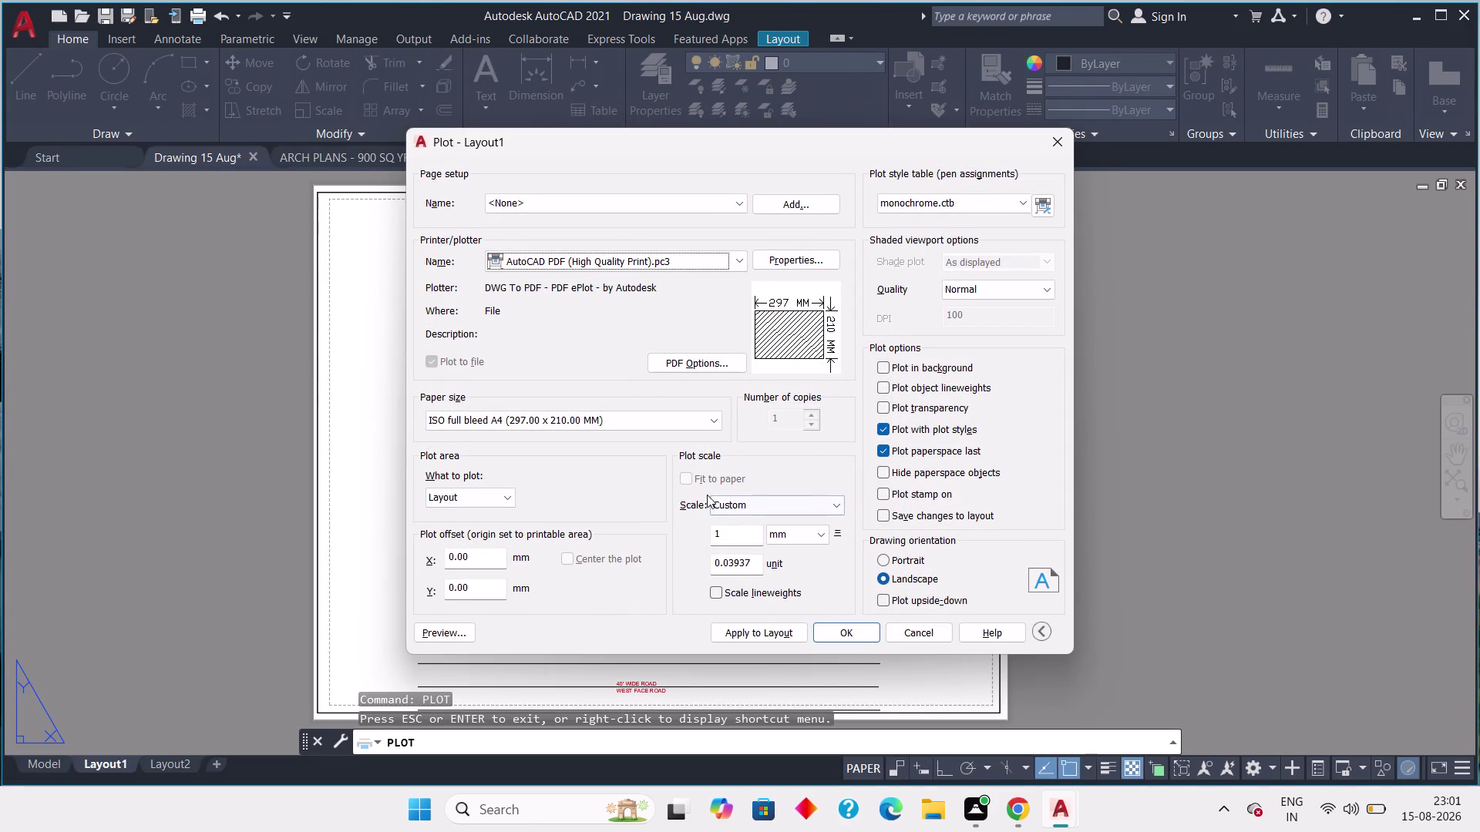
click(691, 476)
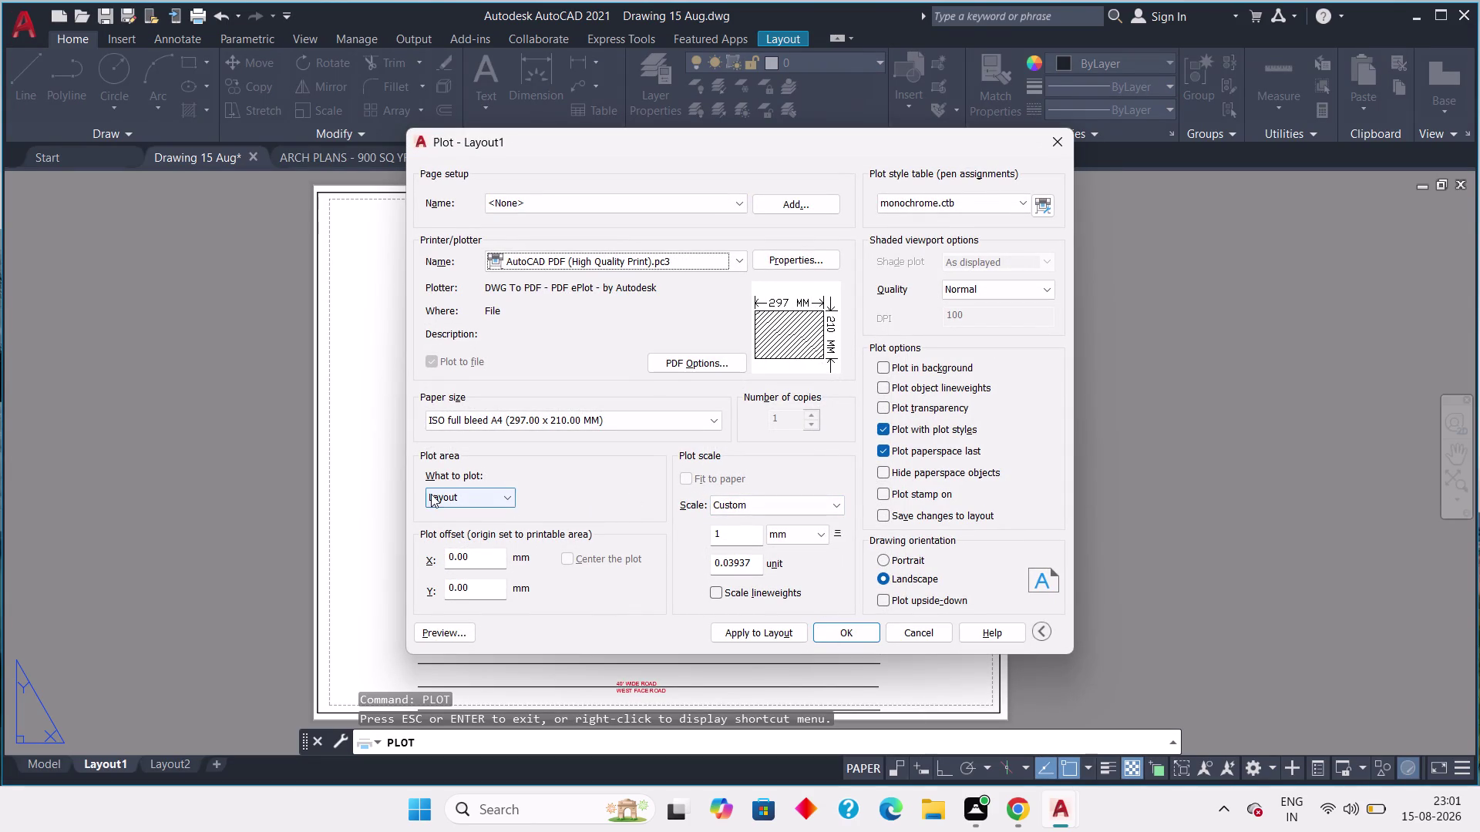
click(430, 495)
click(448, 550)
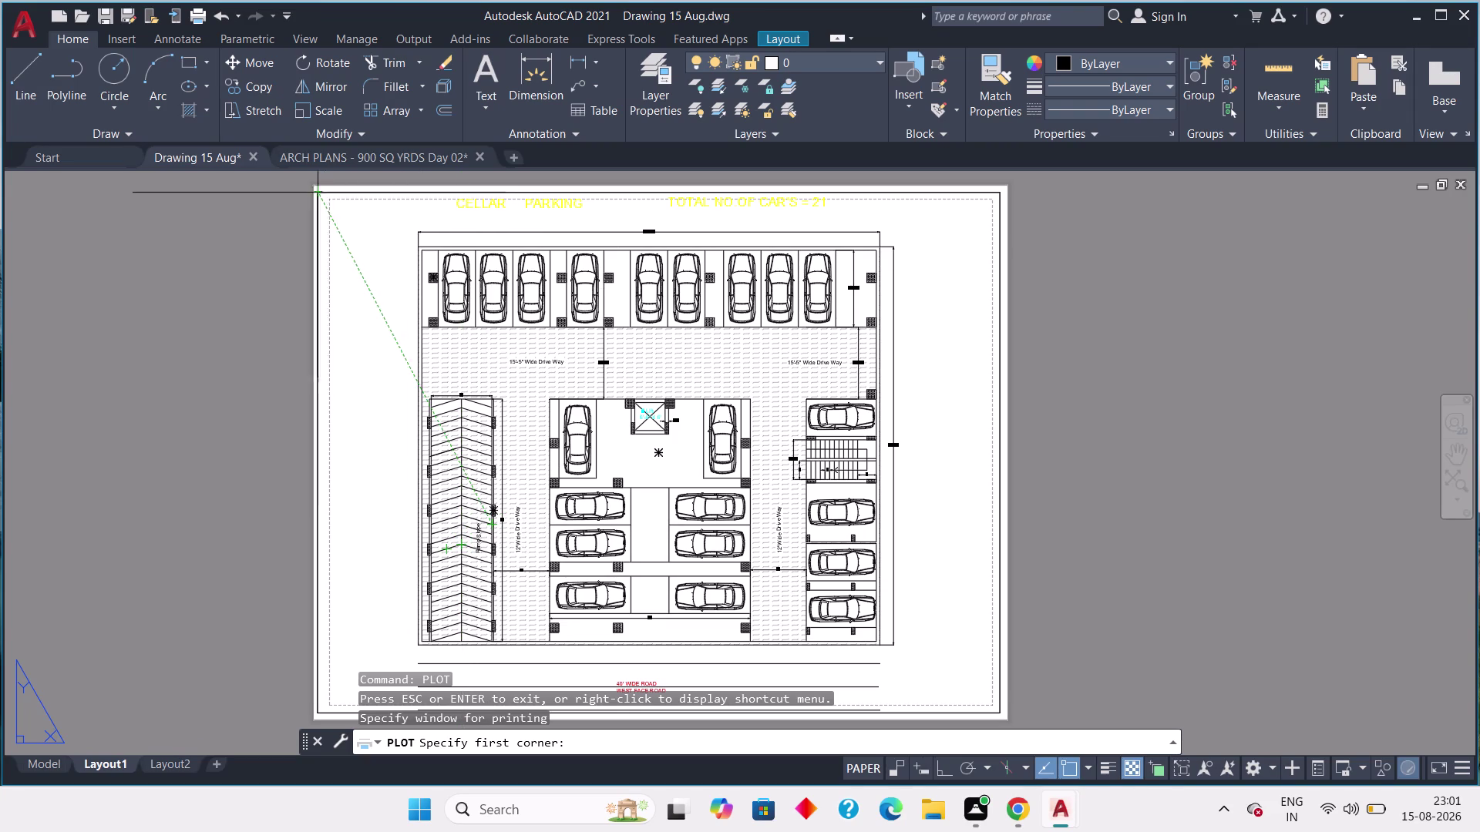
drag(322, 196, 329, 205)
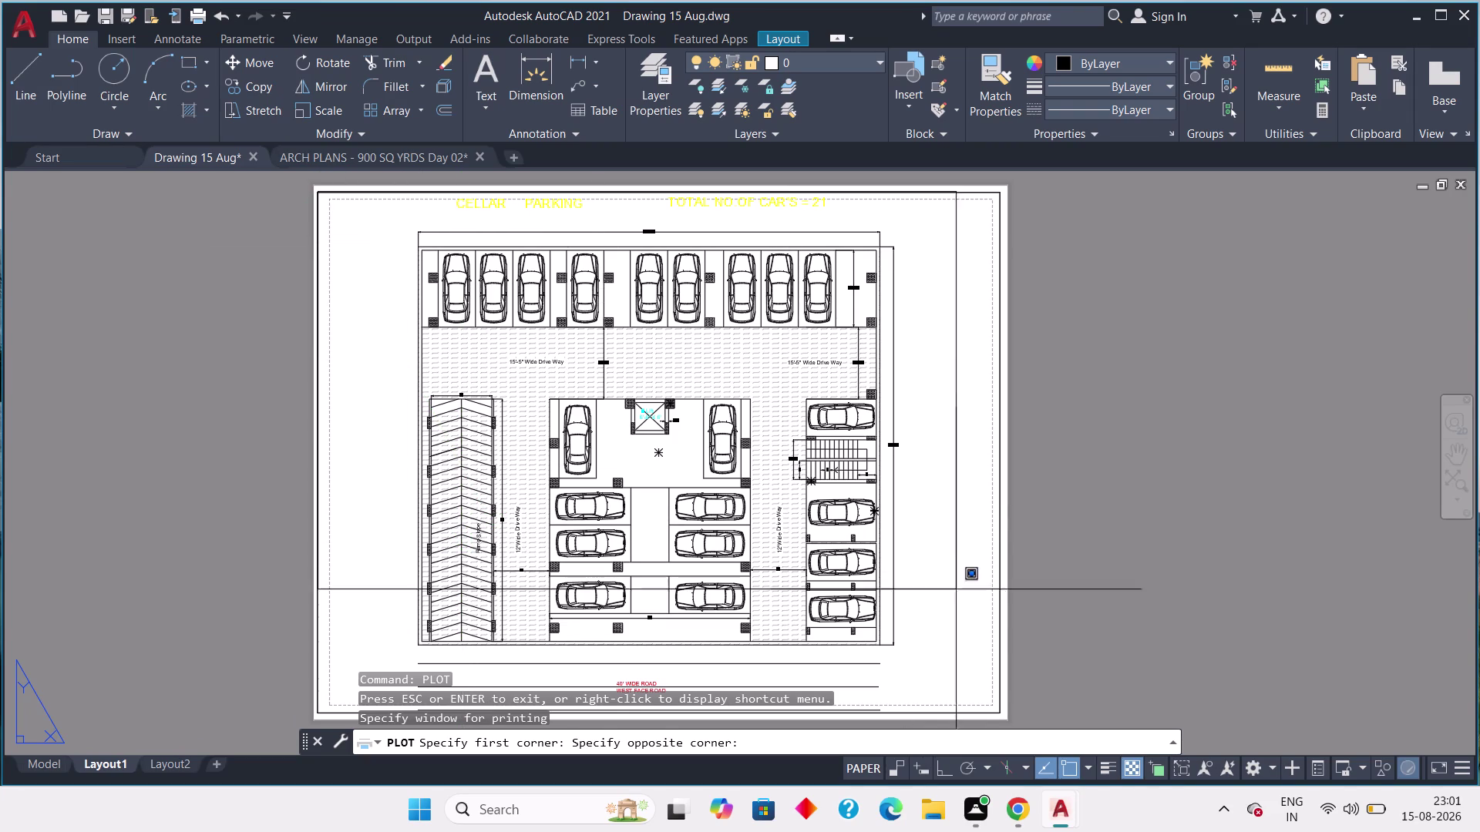
click(995, 715)
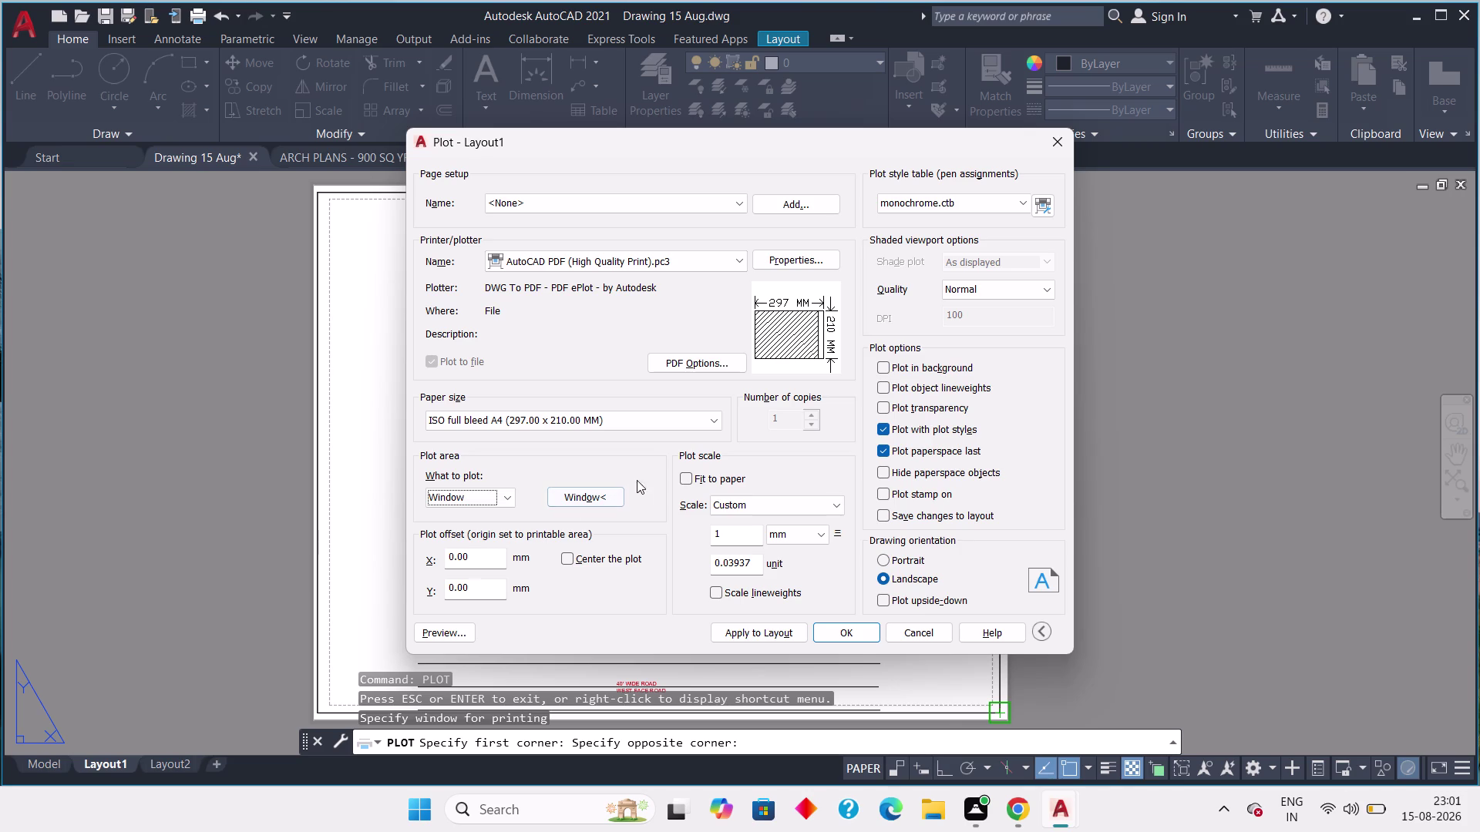
click(687, 479)
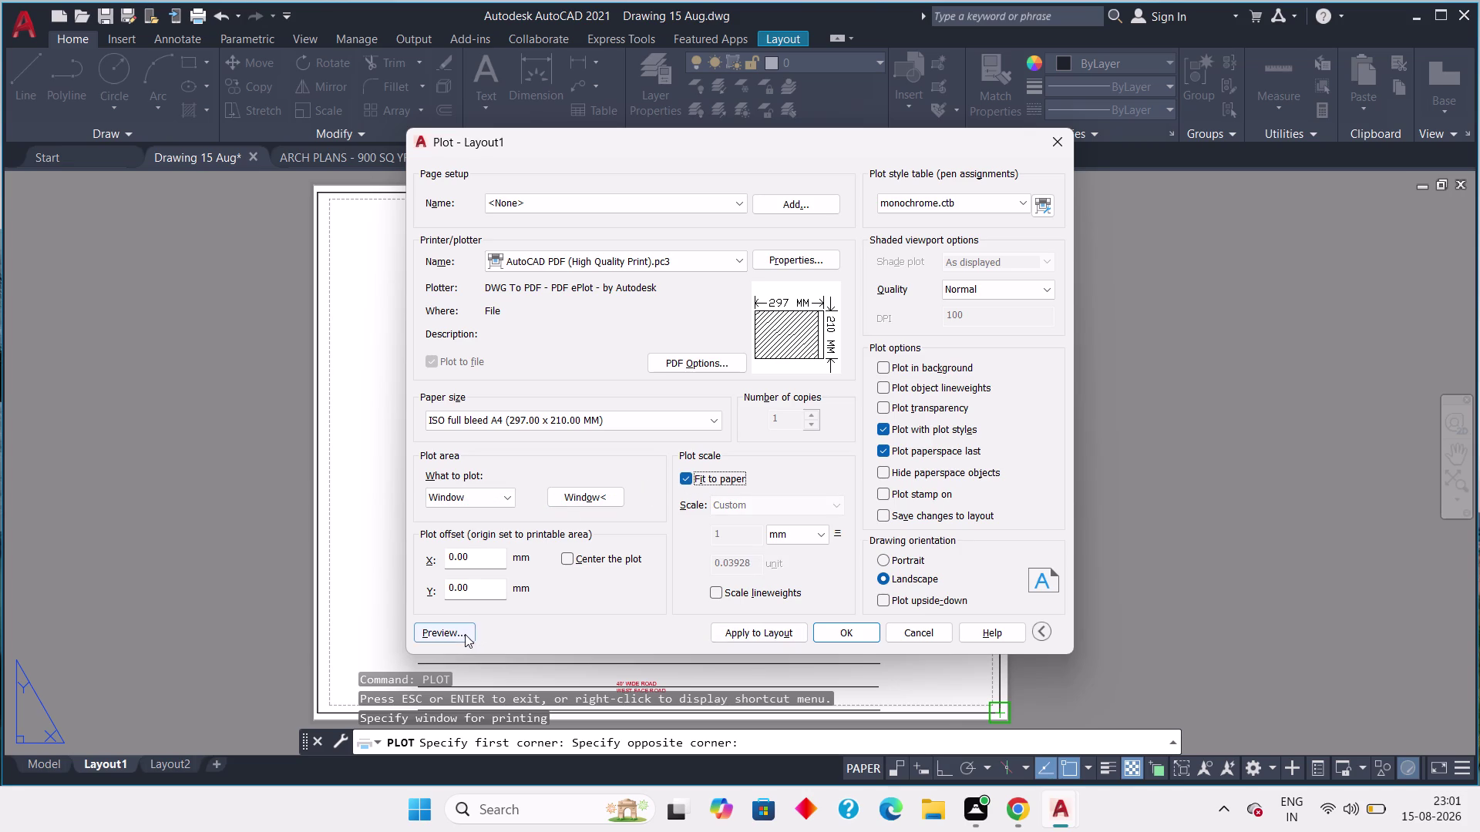
click(464, 634)
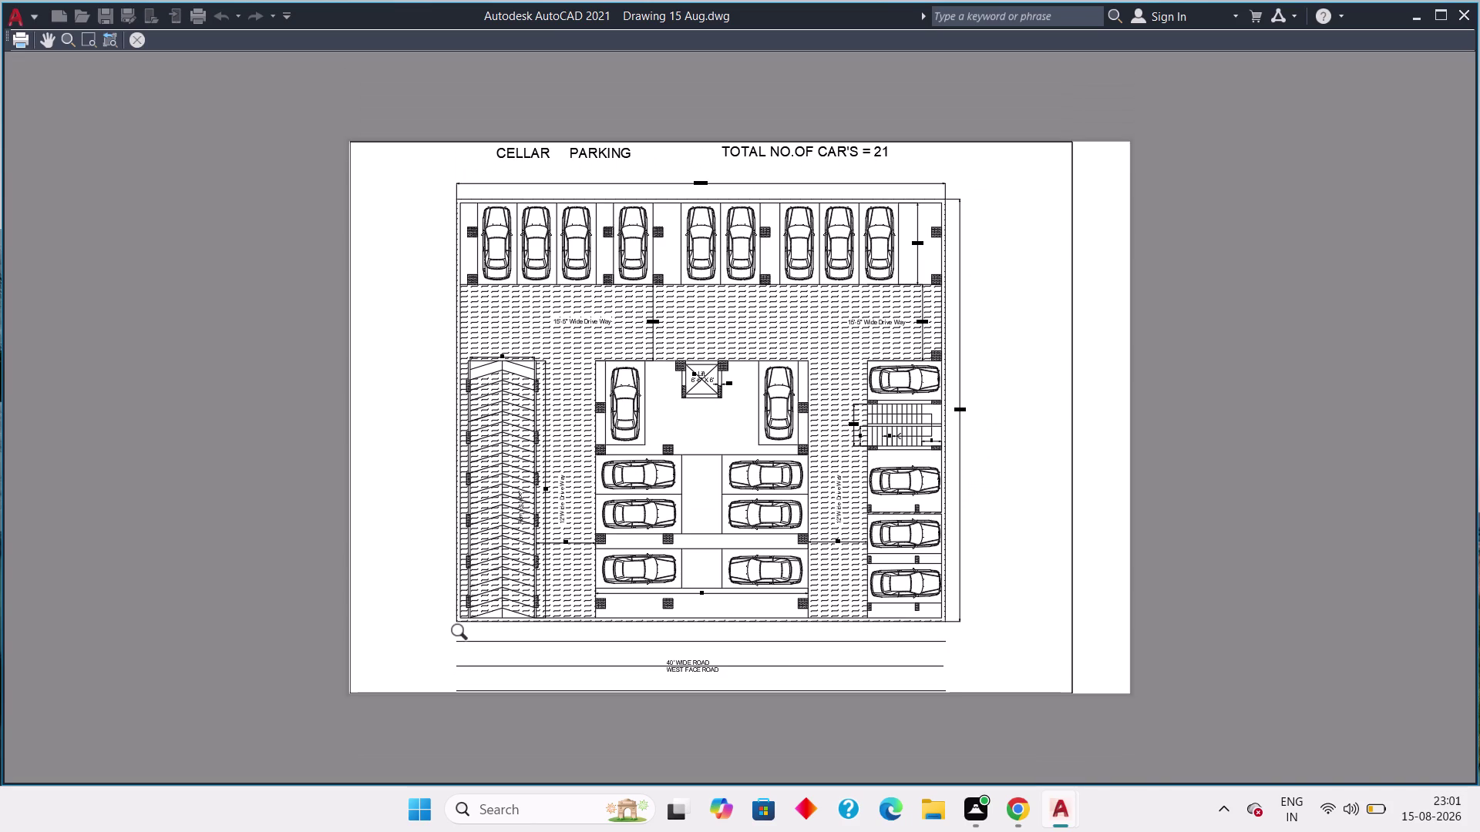
key(Escape)
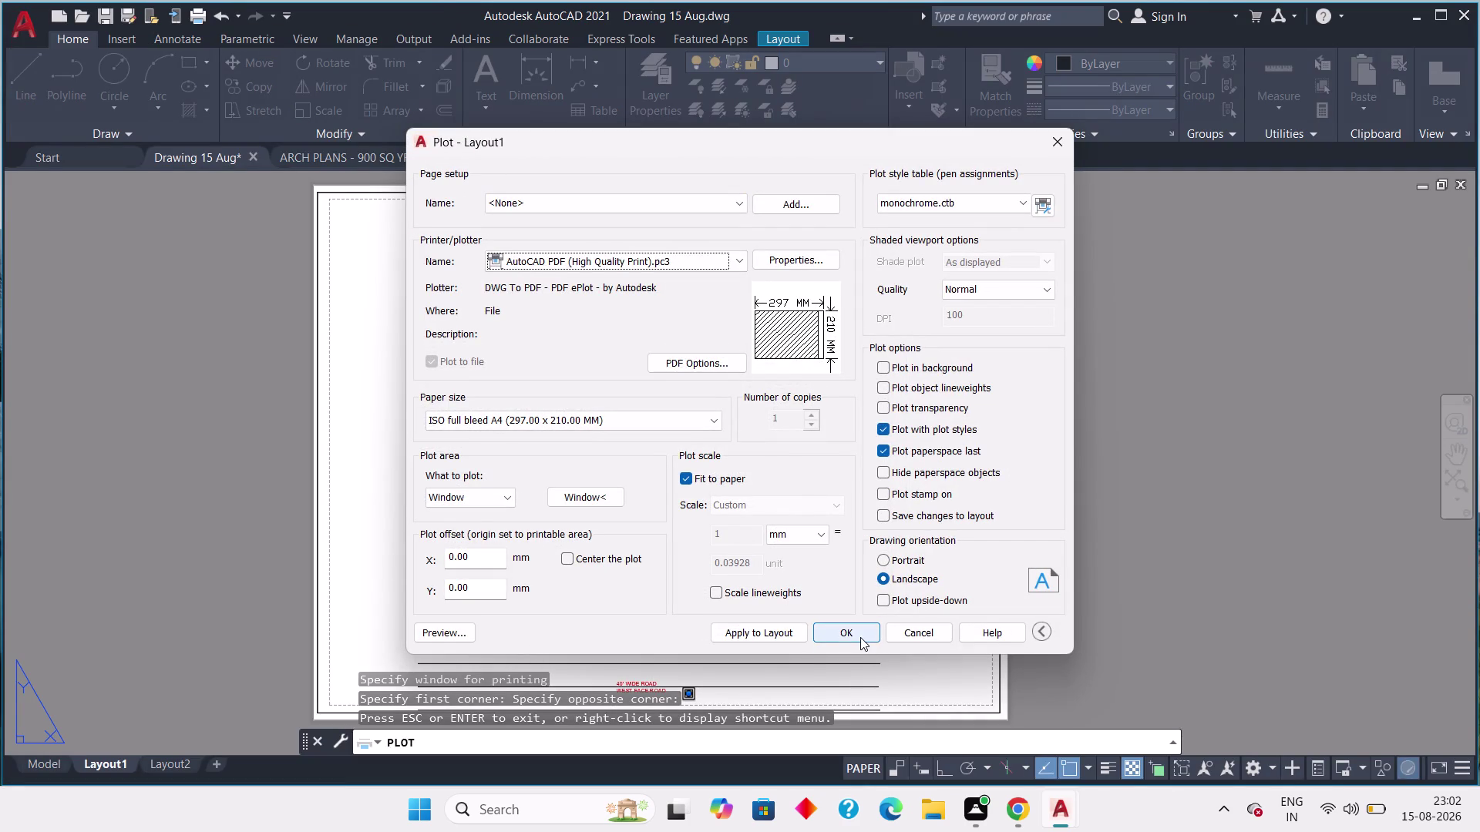
Plot to a PDF named 'Drawing 15 Aug-' saved on the Desktop.
click(860, 637)
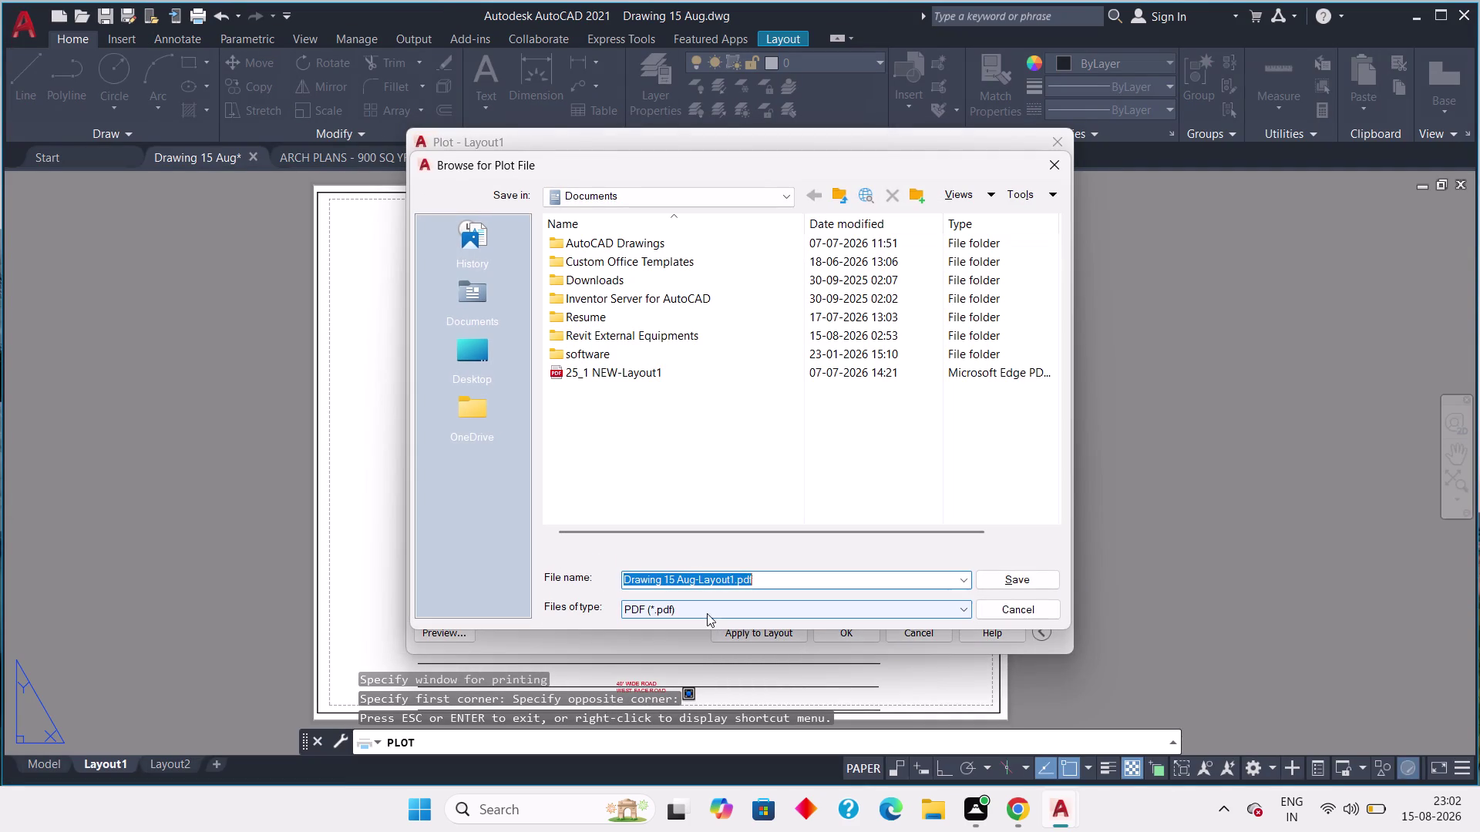
click(735, 577)
key(BackSpace)
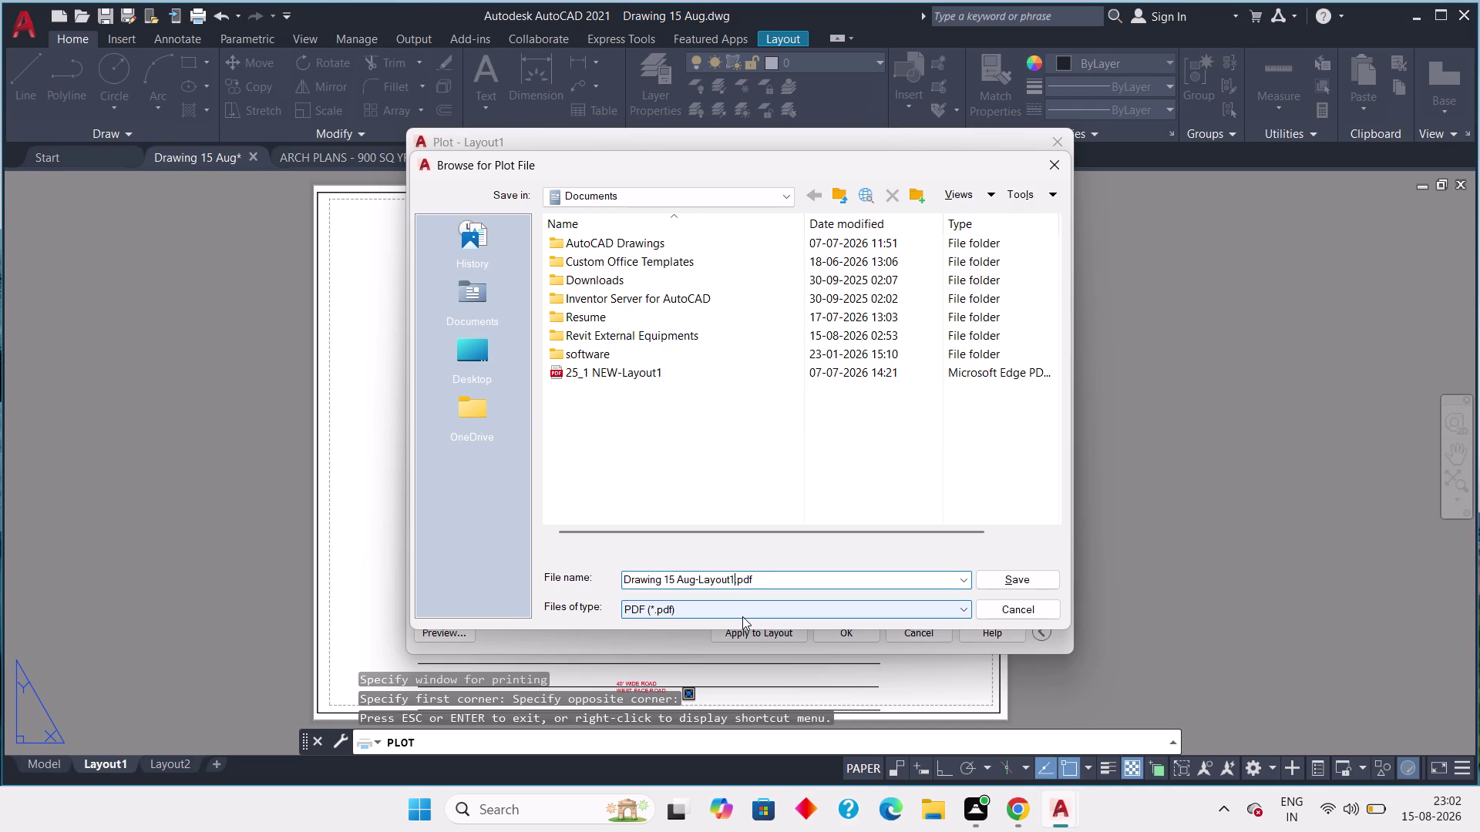
key(BackSpace)
key(BackSpace)
key(BackSpace)
key(BackSpace)
key(BackSpace)
key(BackSpace)
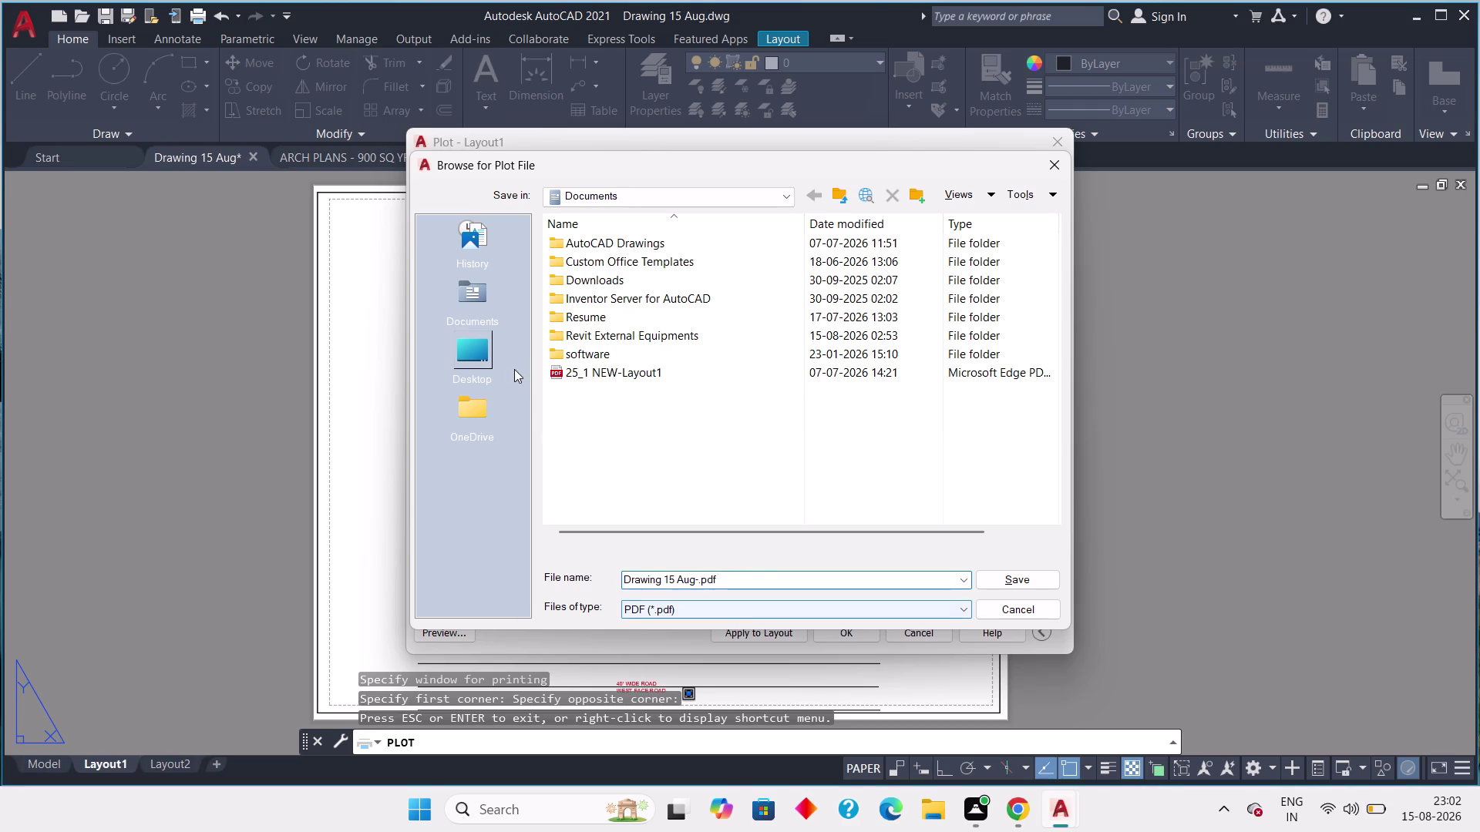
click(486, 359)
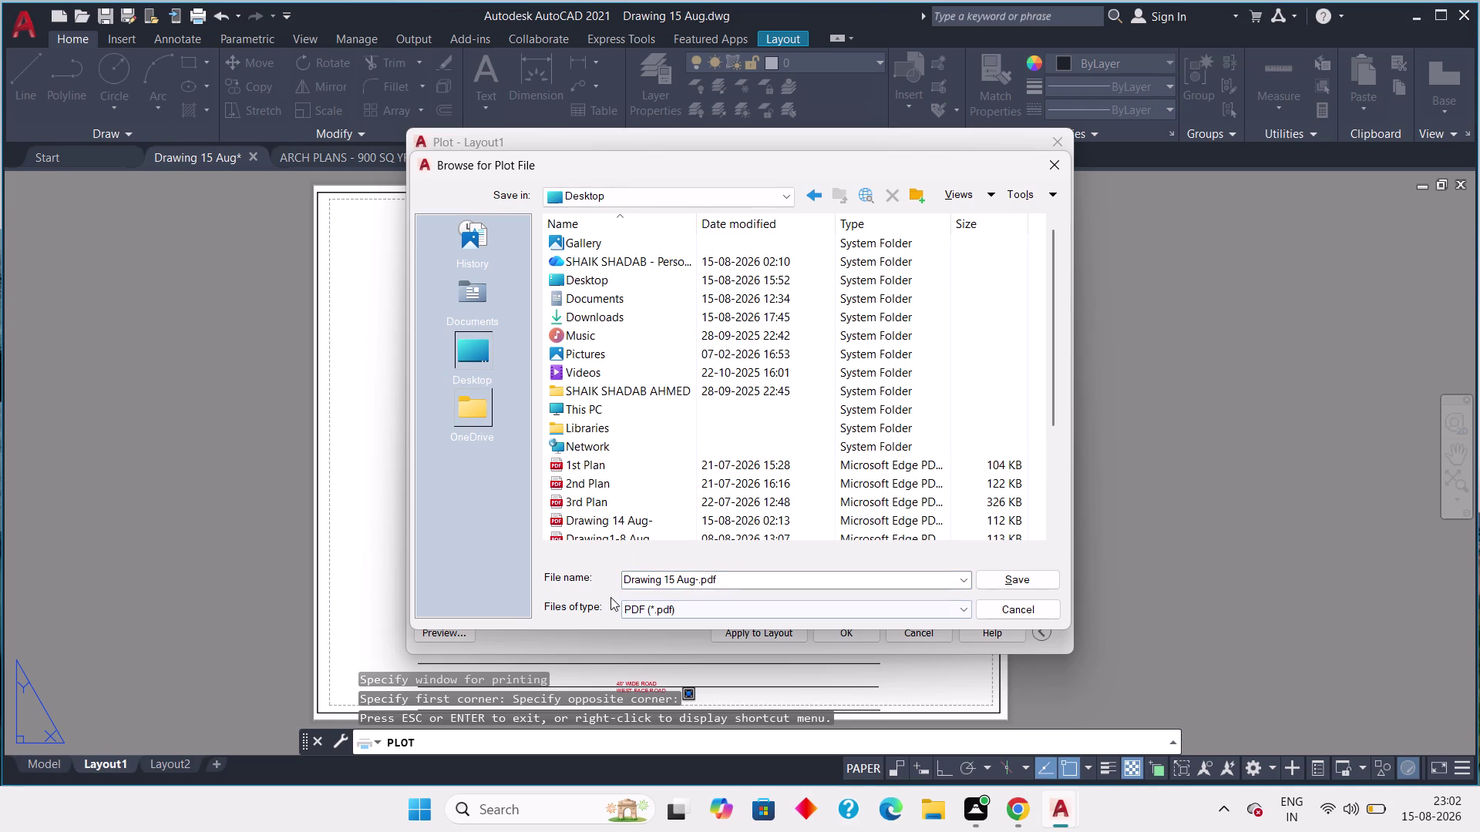
click(1031, 584)
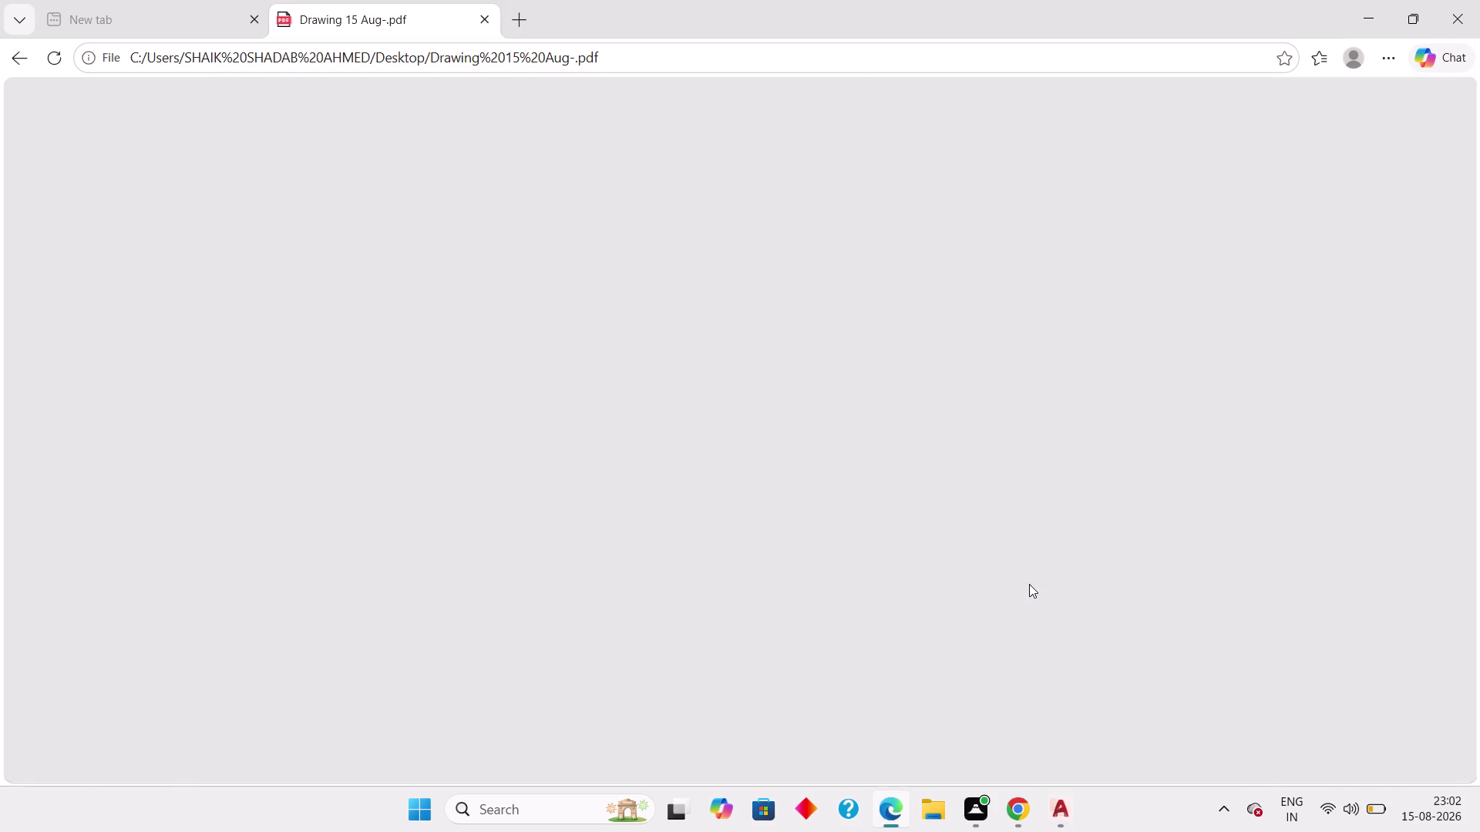
Scroll through the one-page parking plan PDF in Edge, close Edge, and return to Model space.
scroll(down, 3)
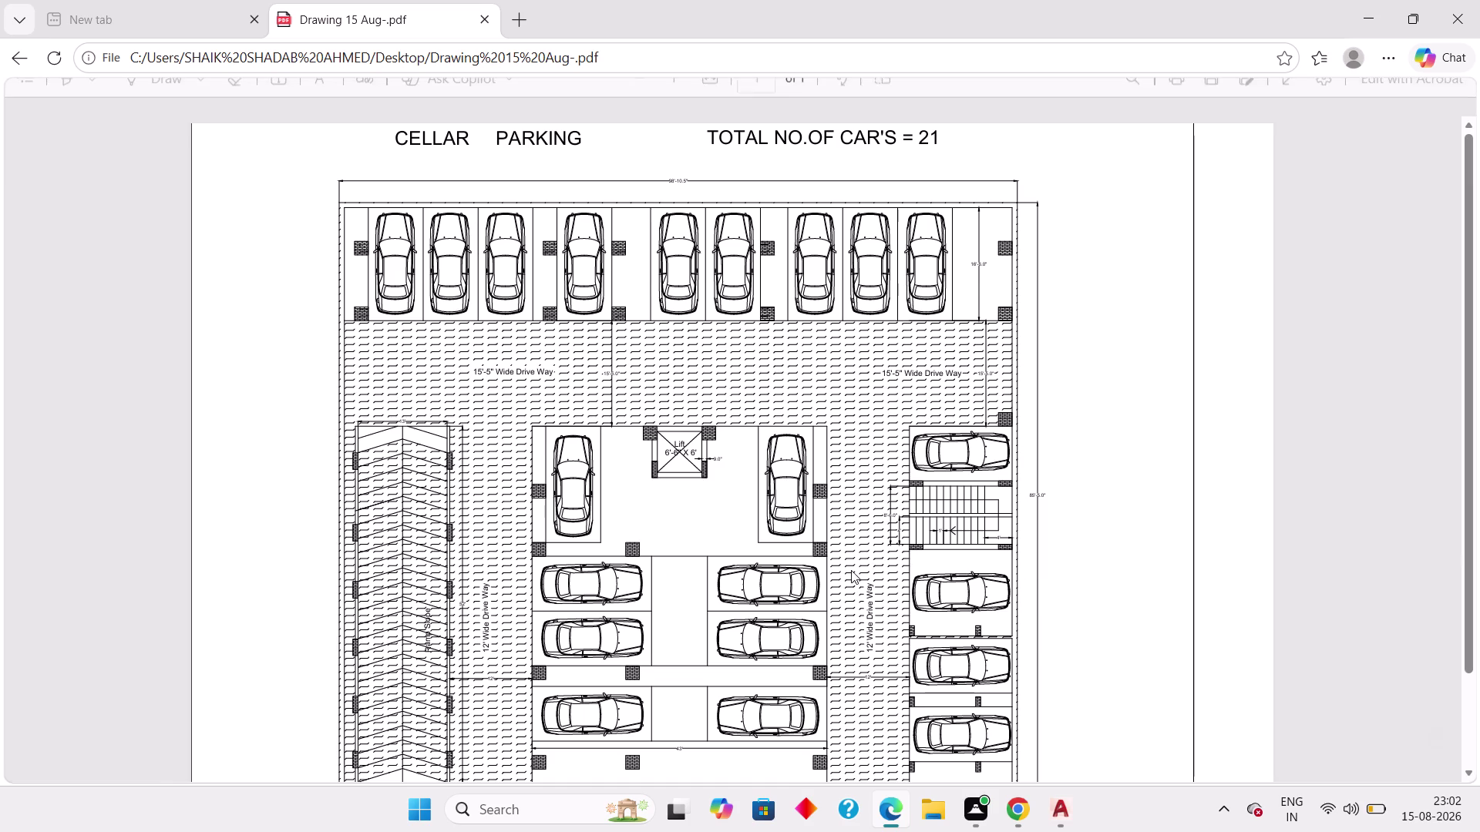
scroll(down, 3)
scroll(up, 3)
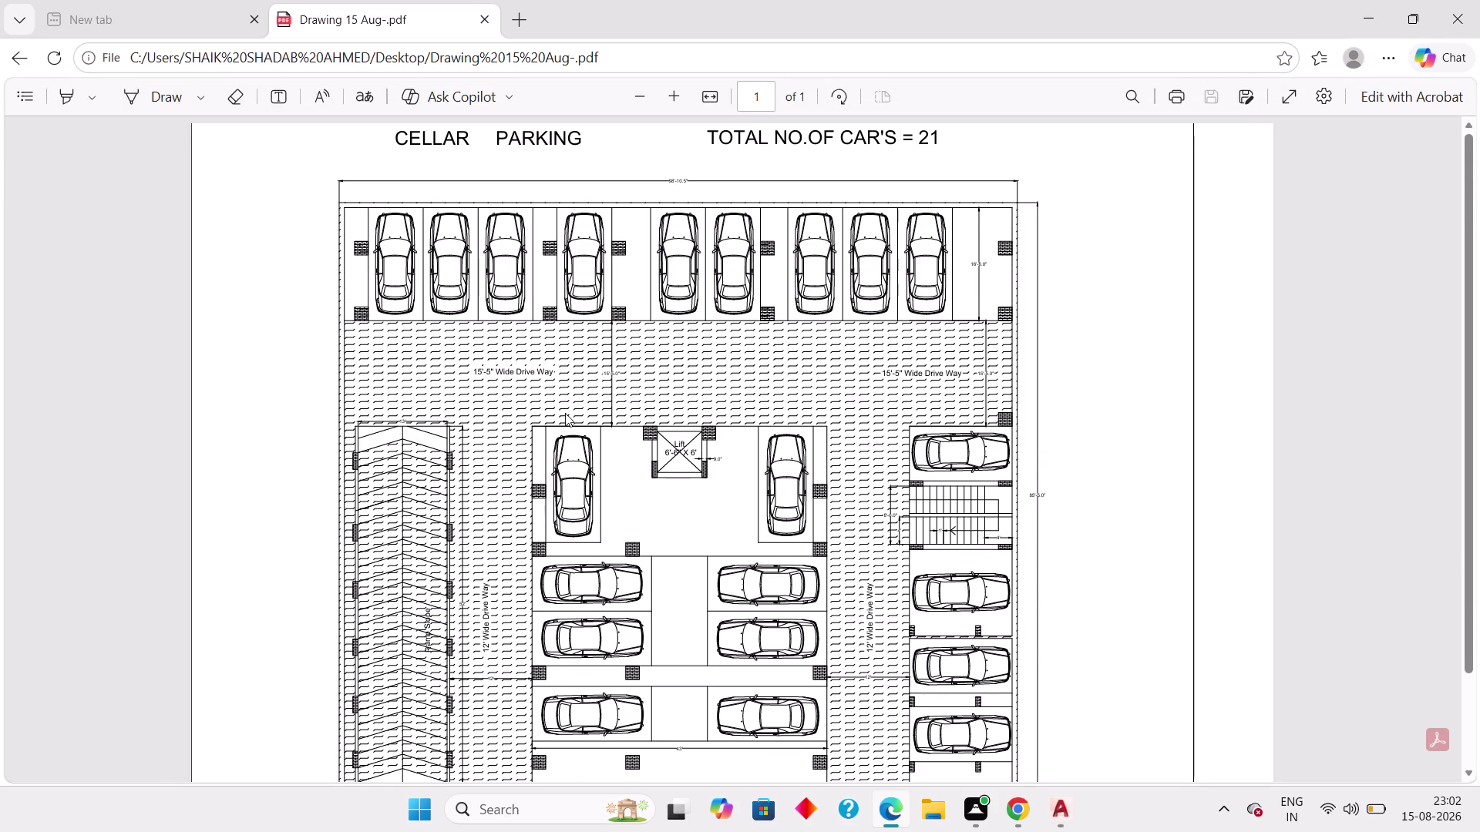
key(Escape)
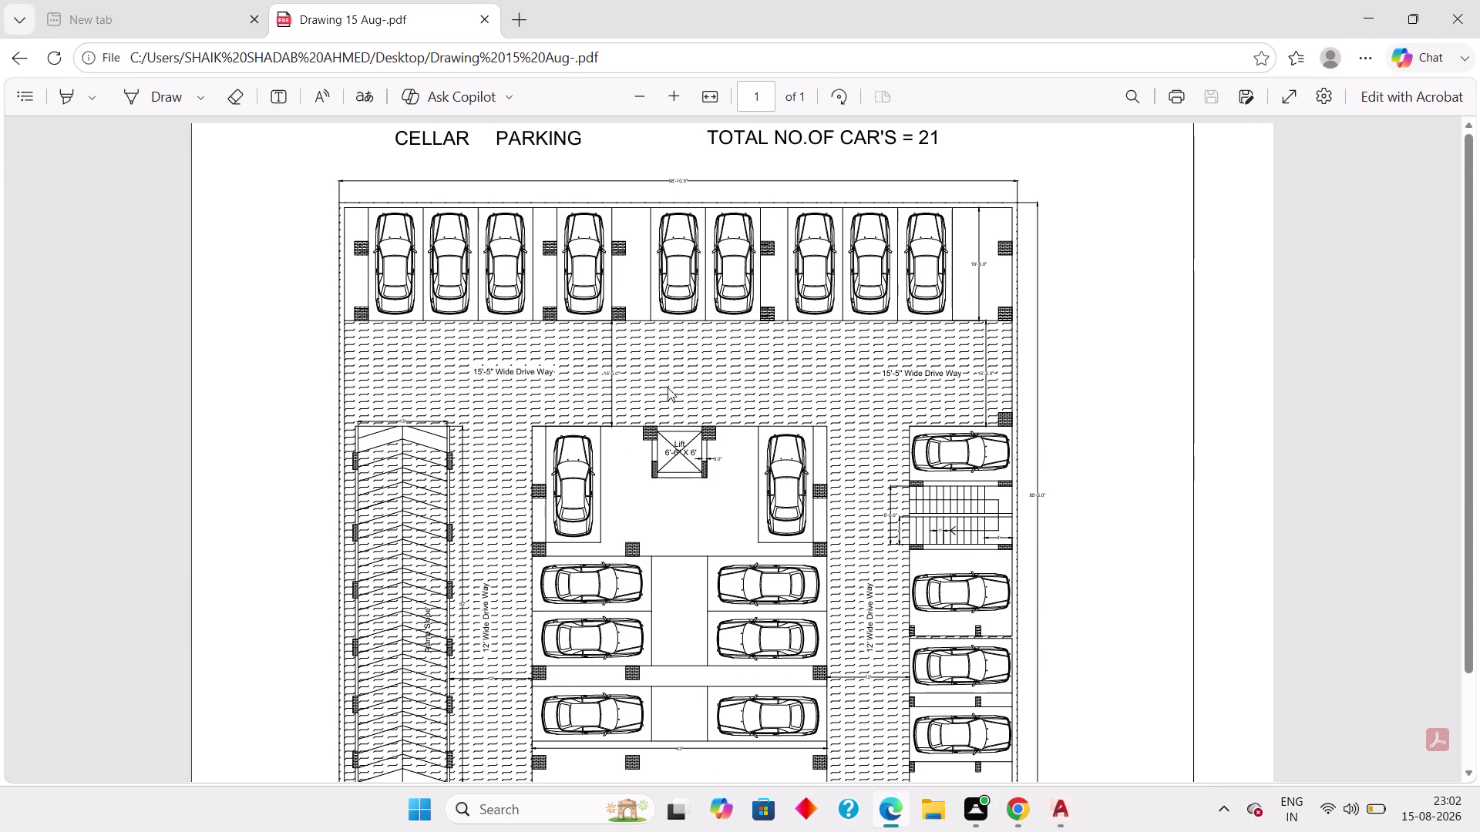
click(484, 21)
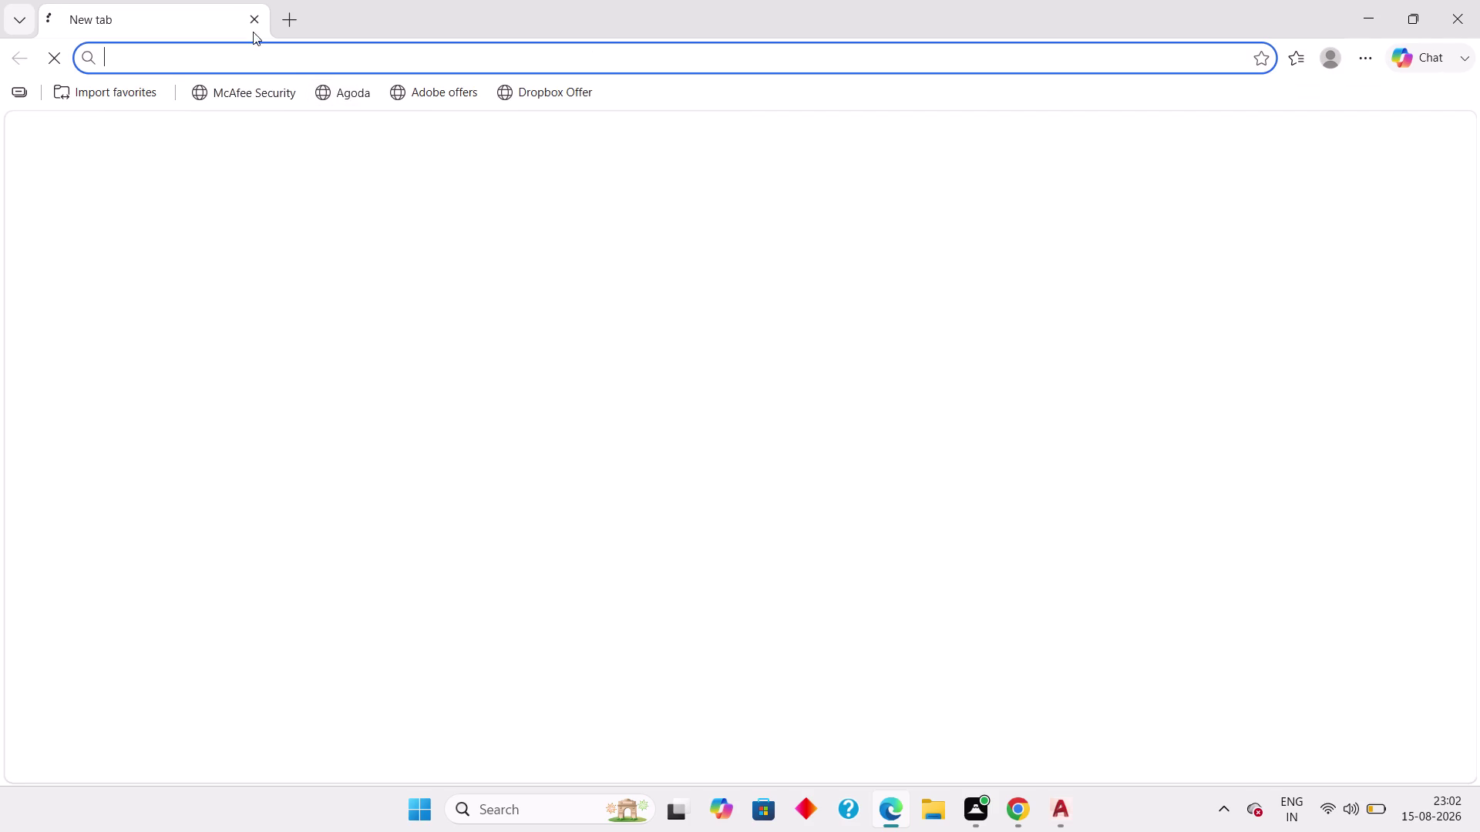
click(247, 19)
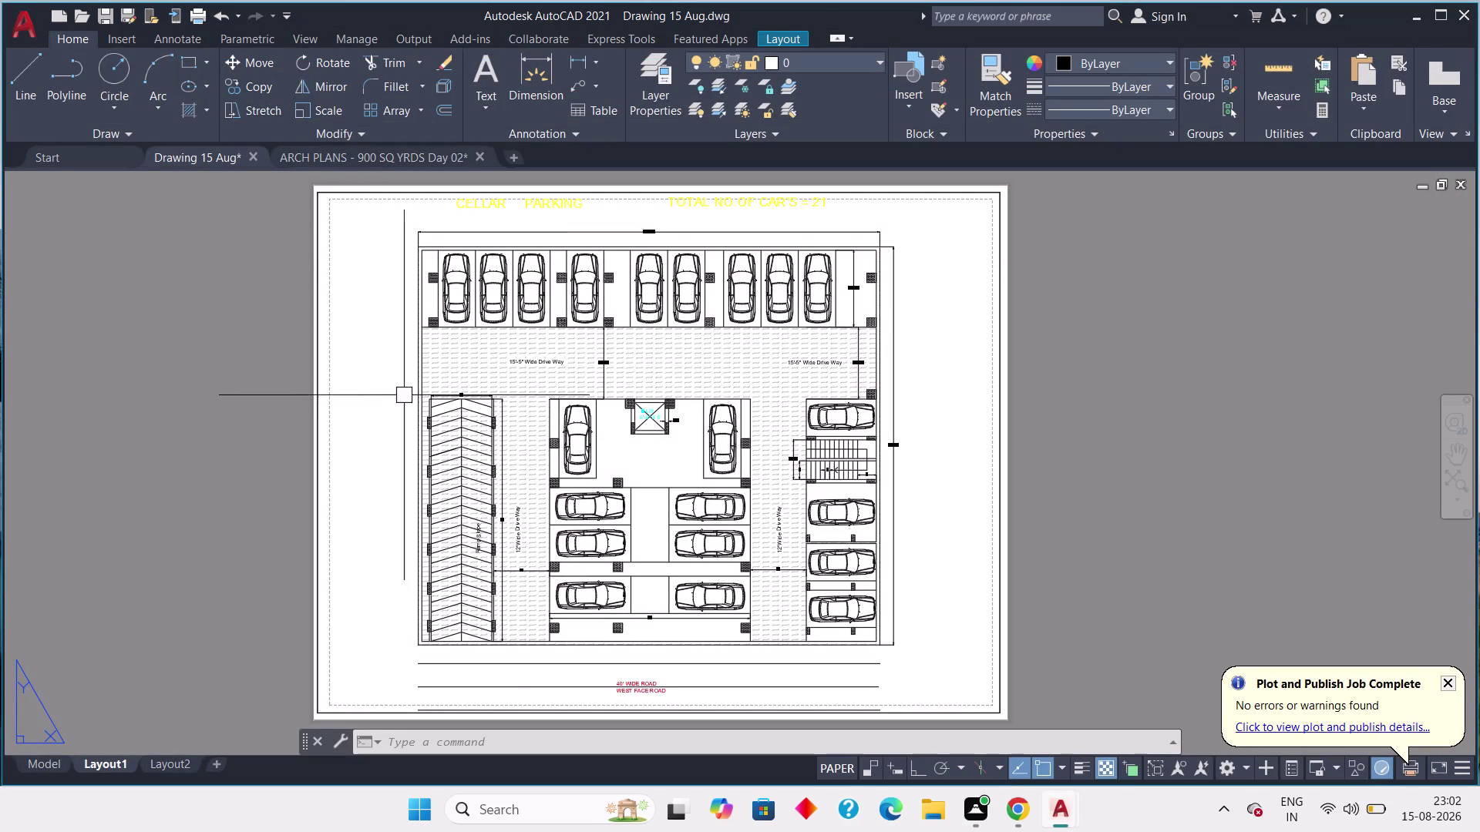
click(45, 767)
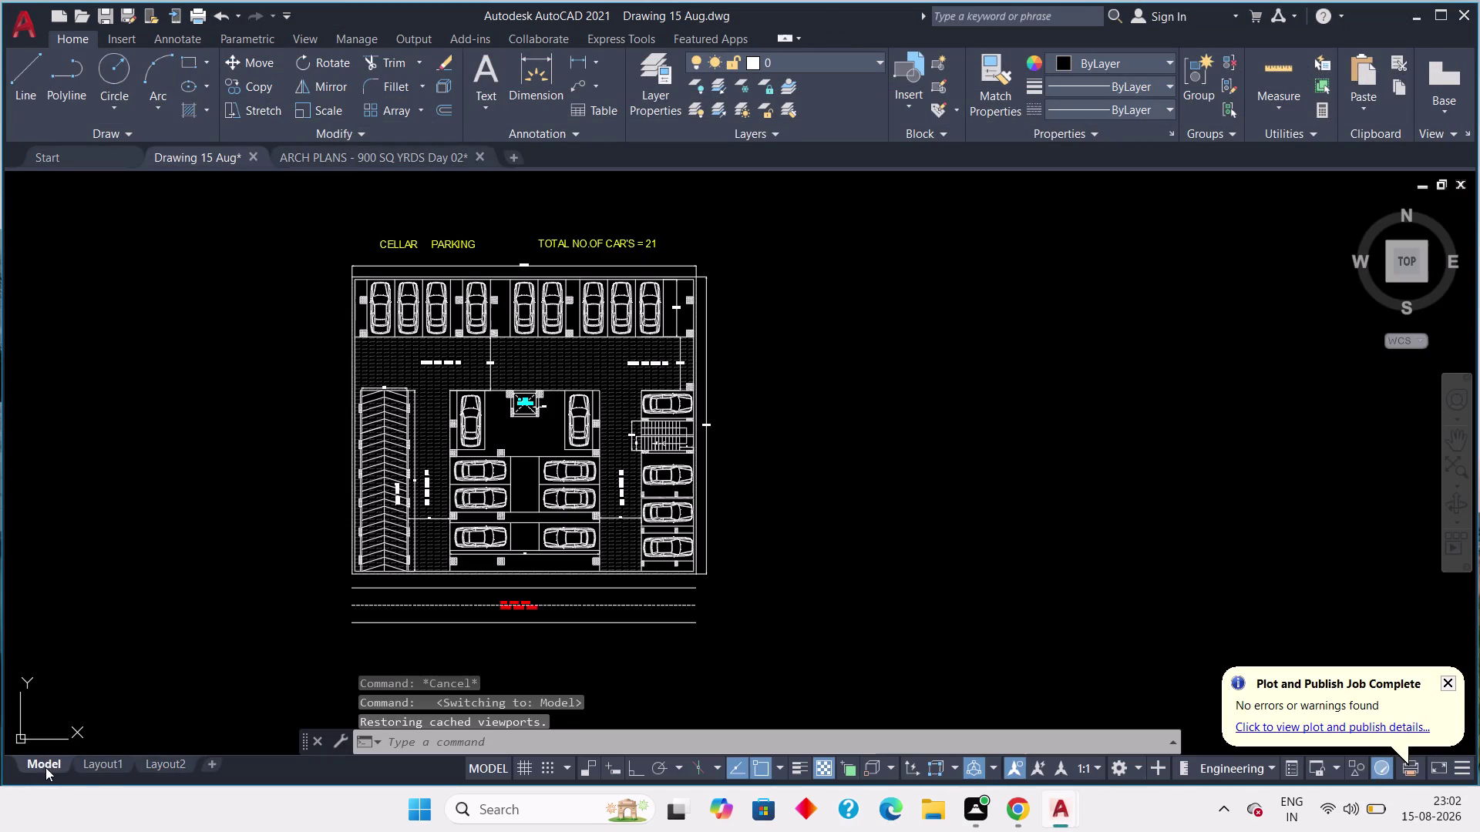